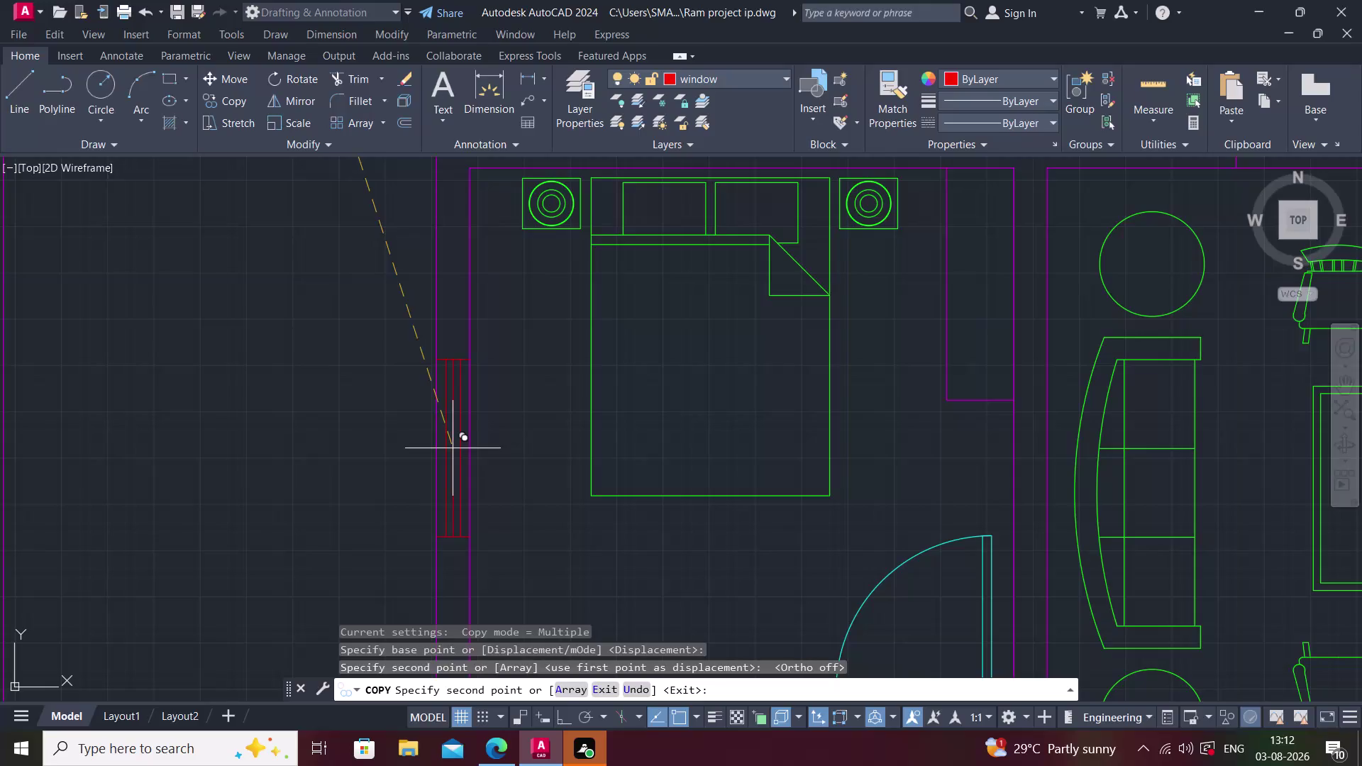
Drop a window copy into a wall, then move over to the right-hand bedroom's bed wall.
scroll(up, 3)
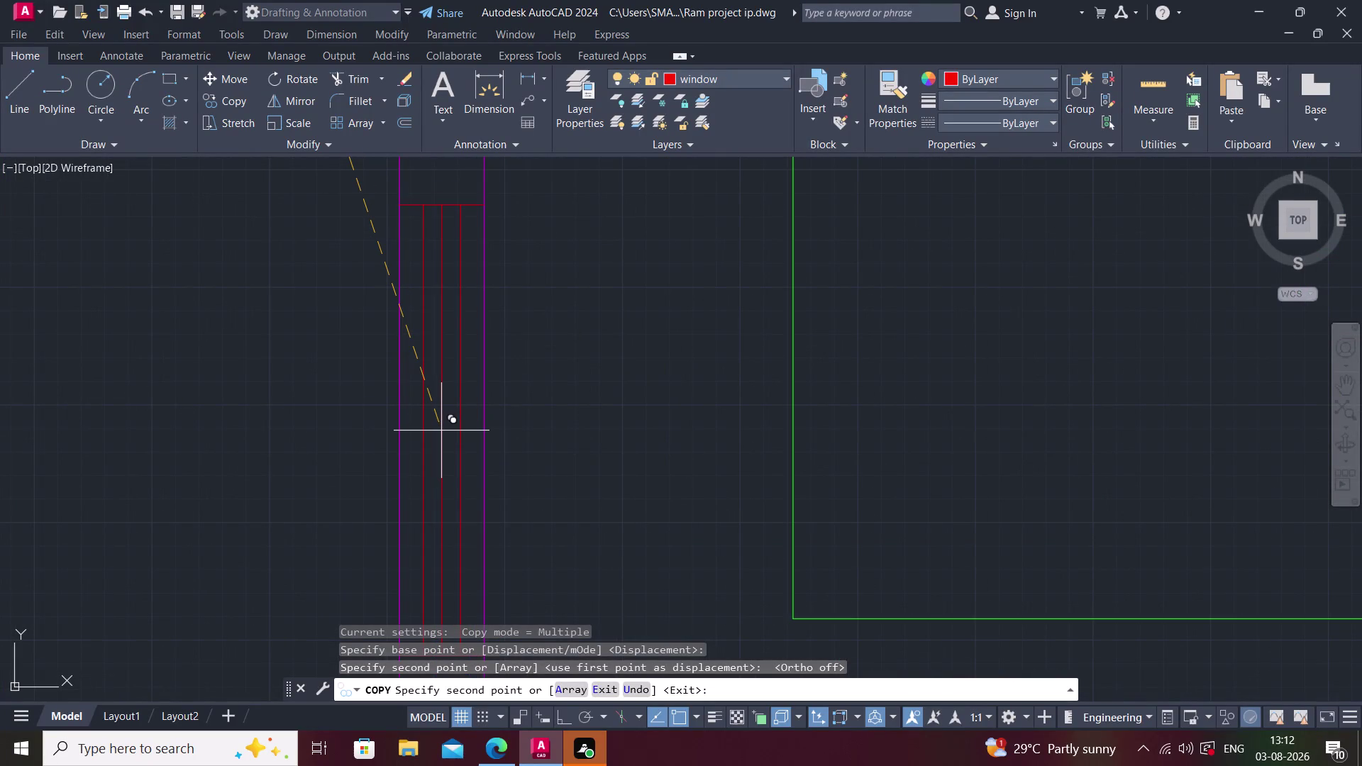
click(441, 430)
scroll(down, 3)
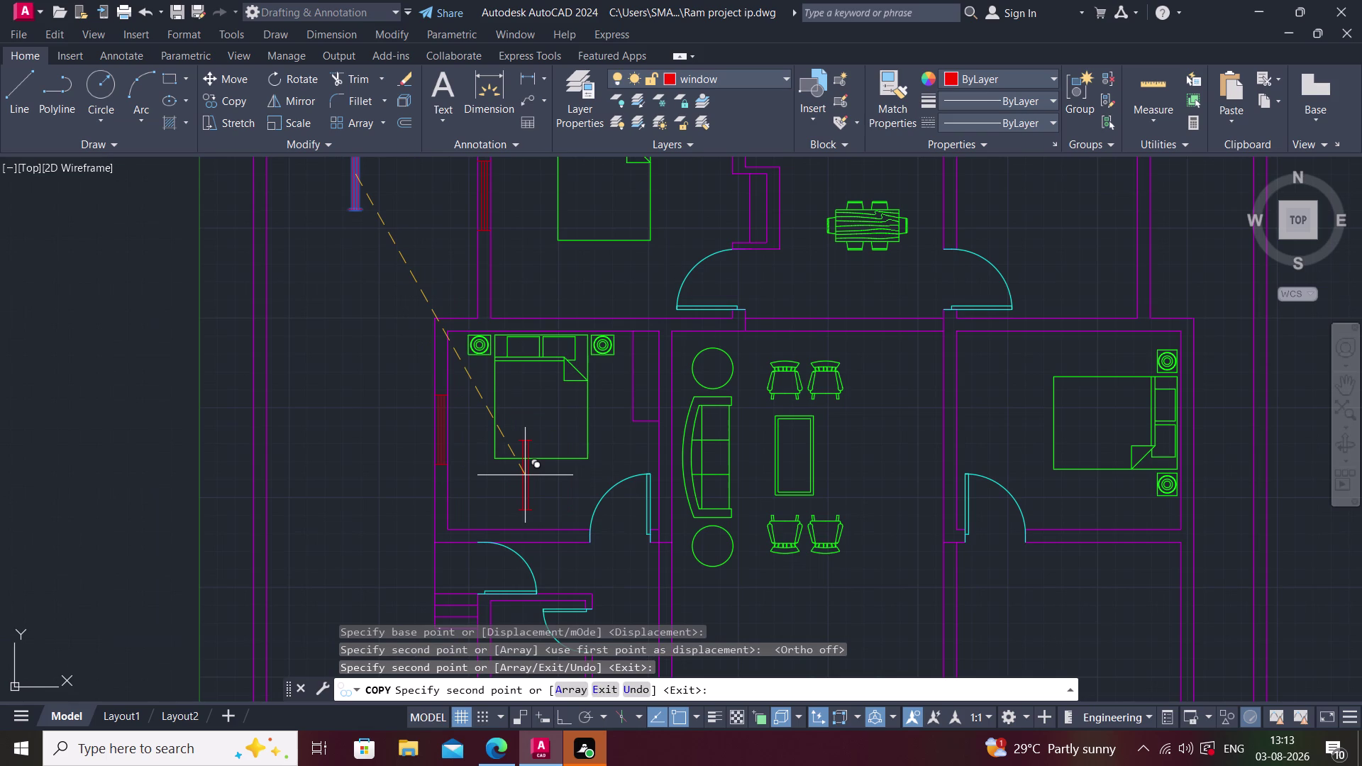
middle_drag(480, 495, 407, 331)
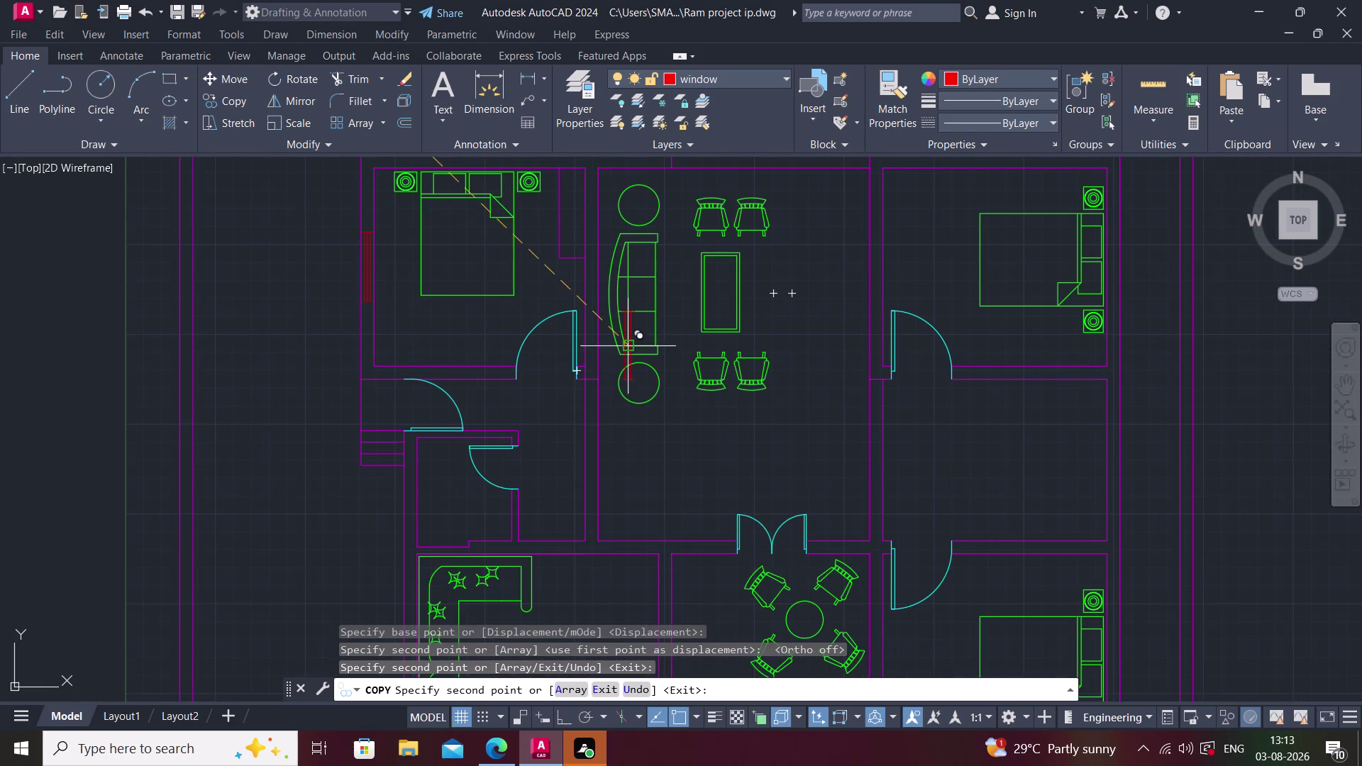
middle_drag(628, 351, 254, 468)
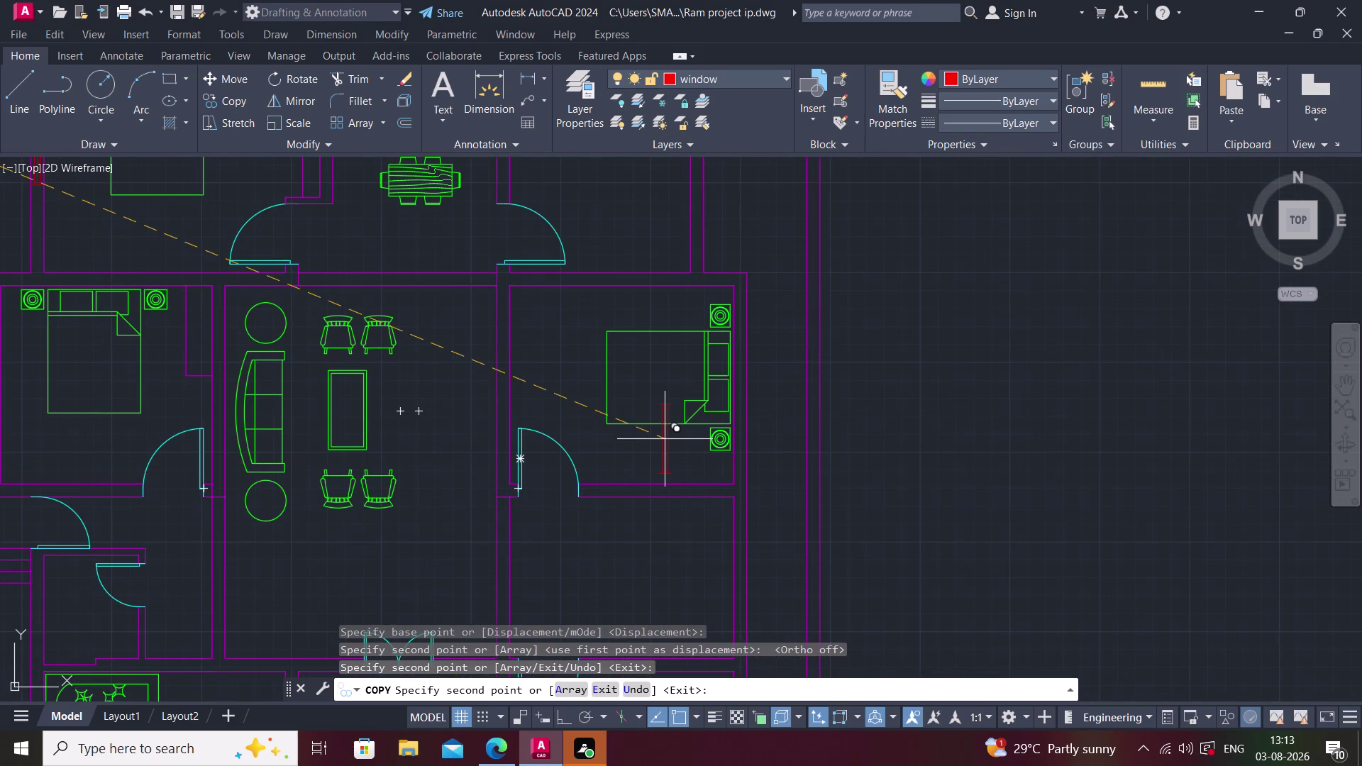
middle_drag(680, 385, 375, 403)
scroll(up, 3)
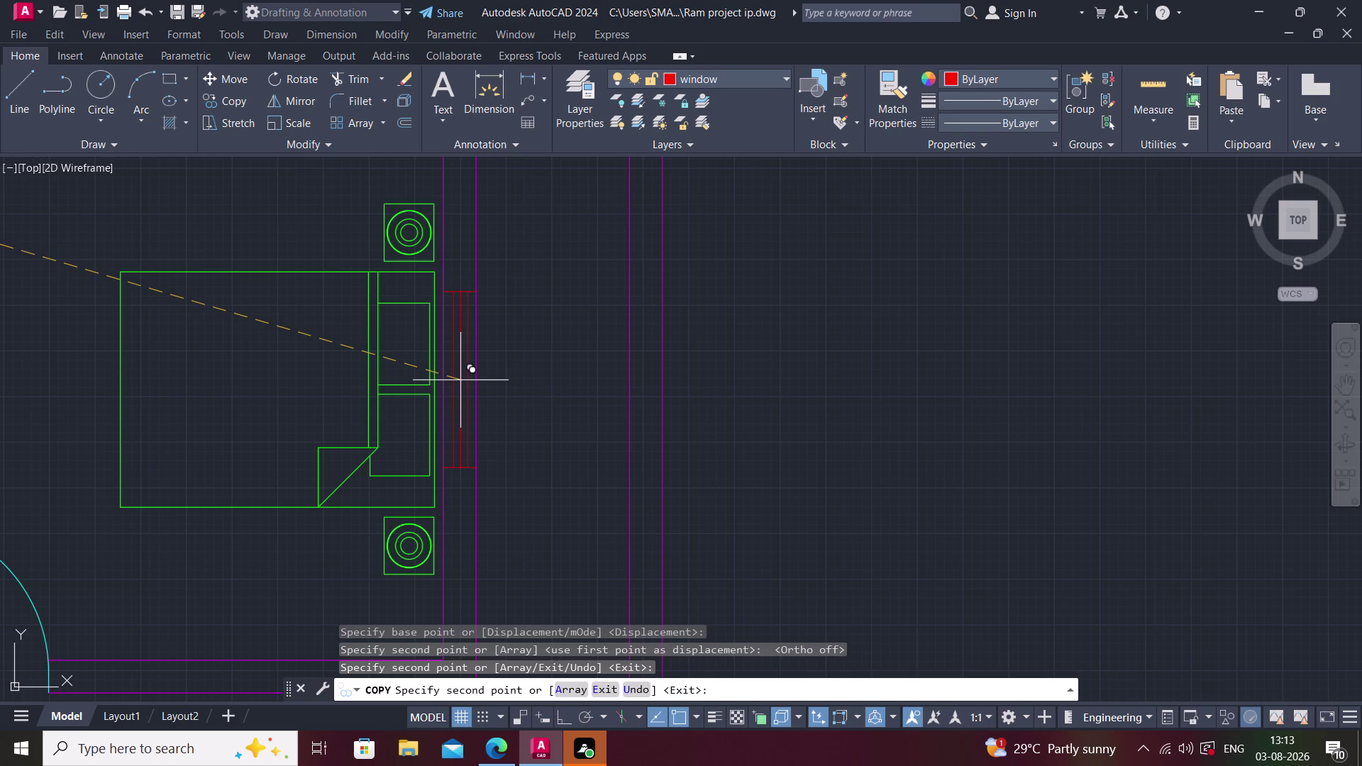
scroll(down, 3)
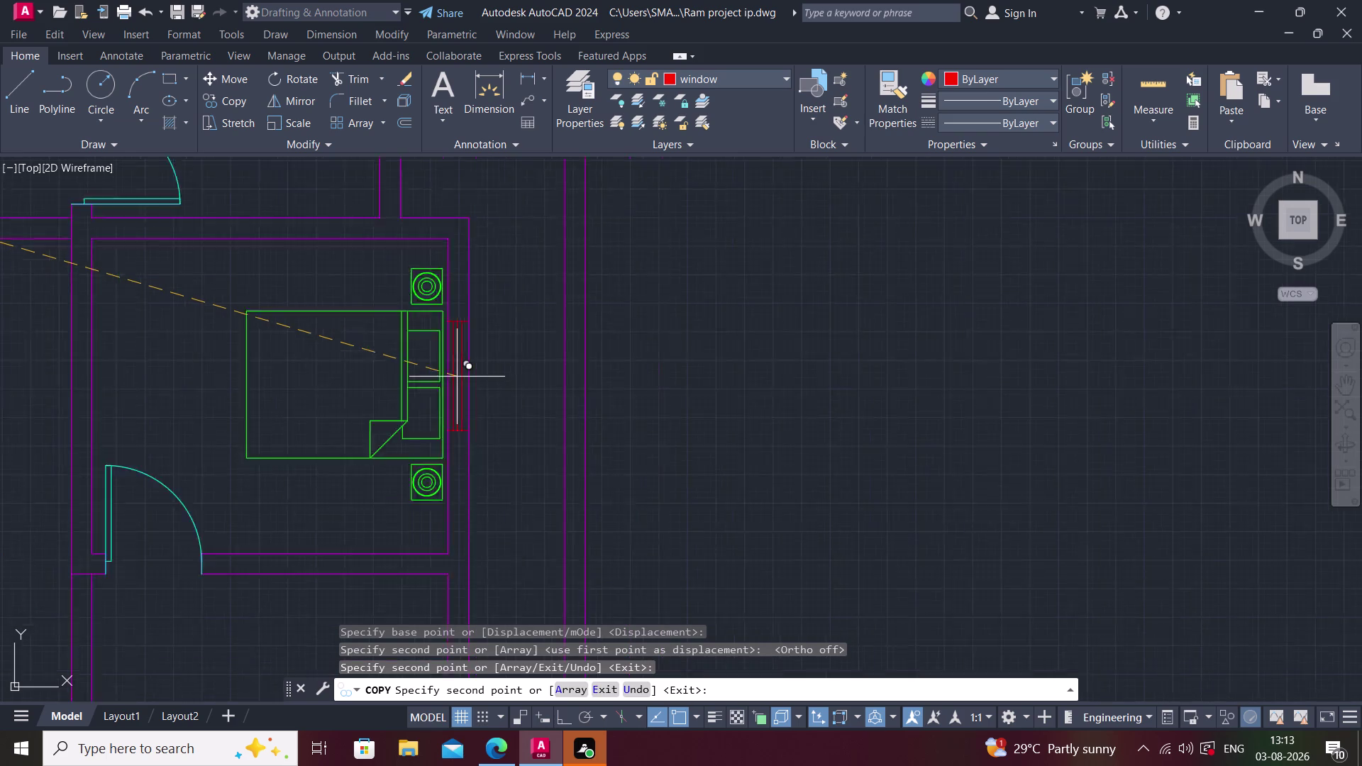
scroll(down, 3)
middle_drag(160, 510, 175, 397)
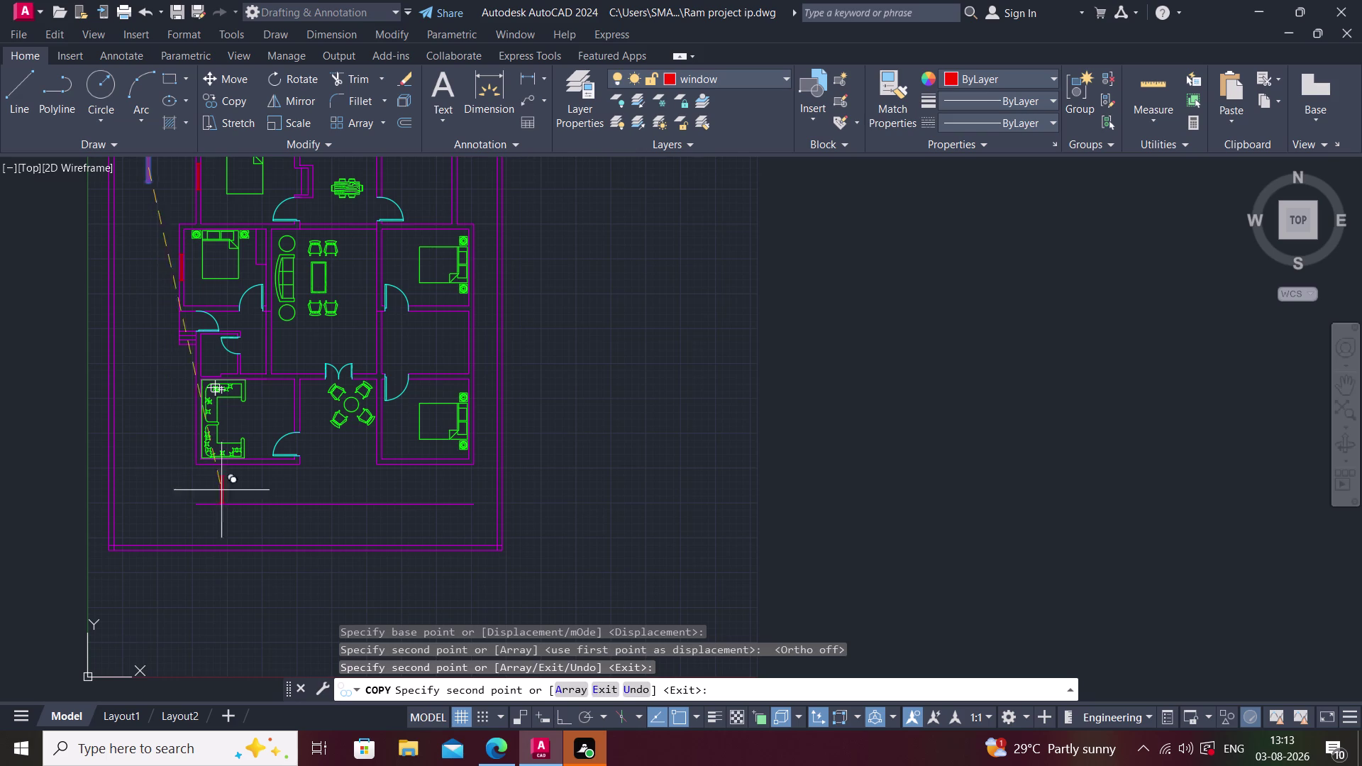
scroll(up, 3)
scroll(up, 3)
scroll(up, 3)
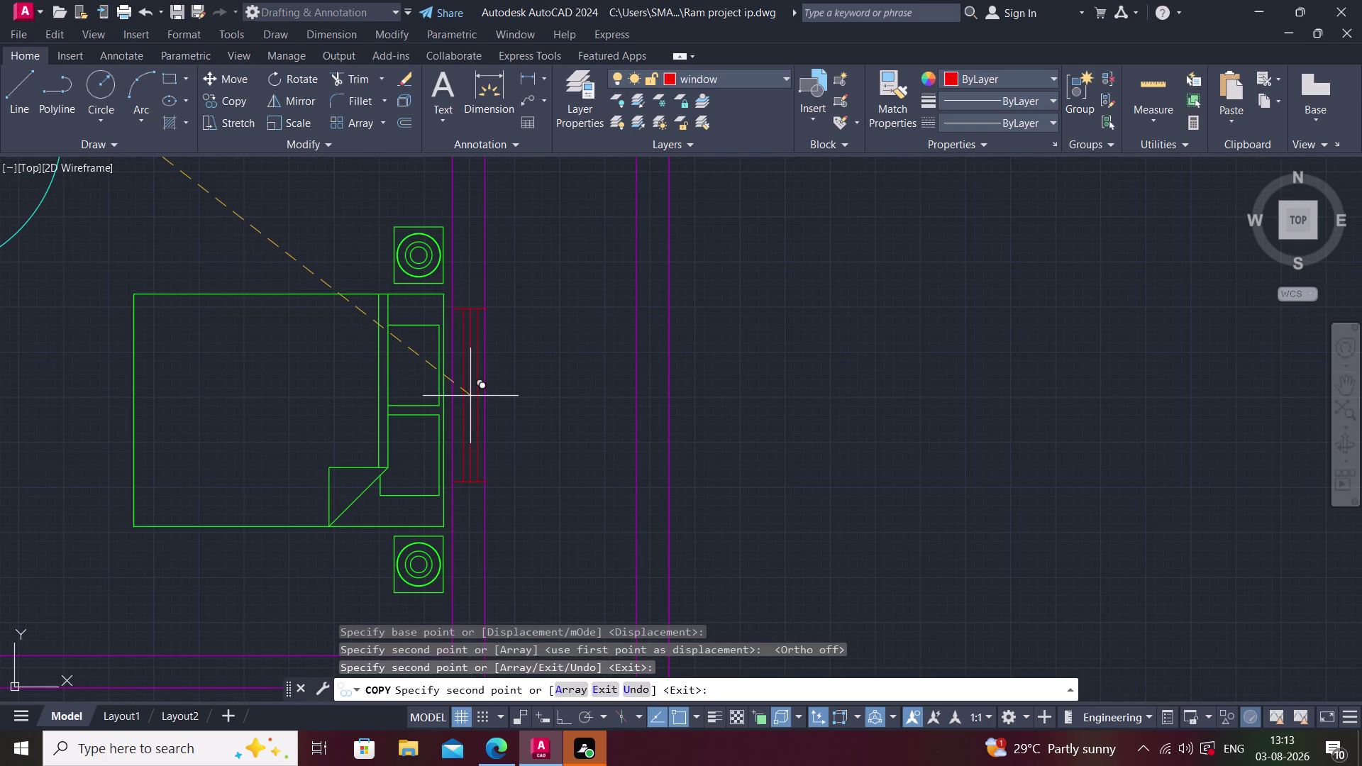
scroll(up, 3)
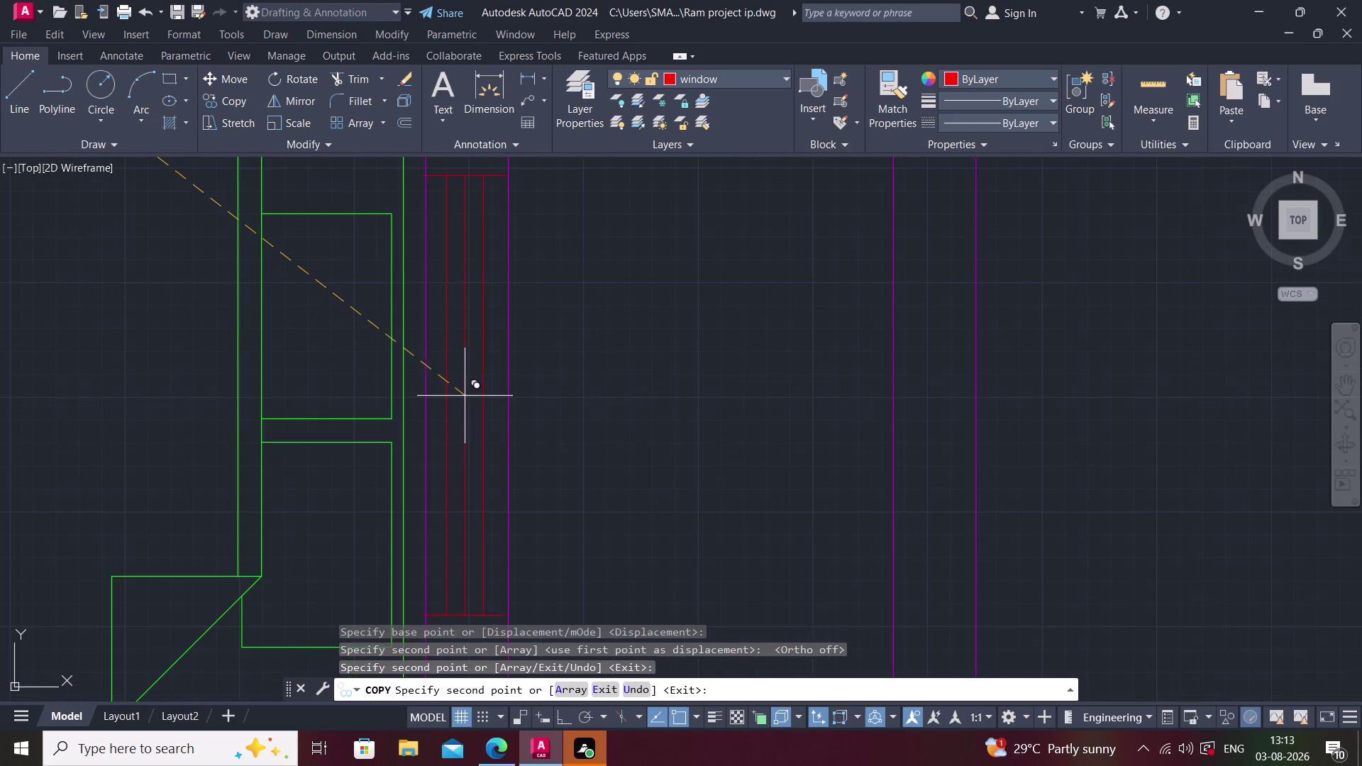
Place a window copy on the wall line and undo it as misplaced.
click(464, 395)
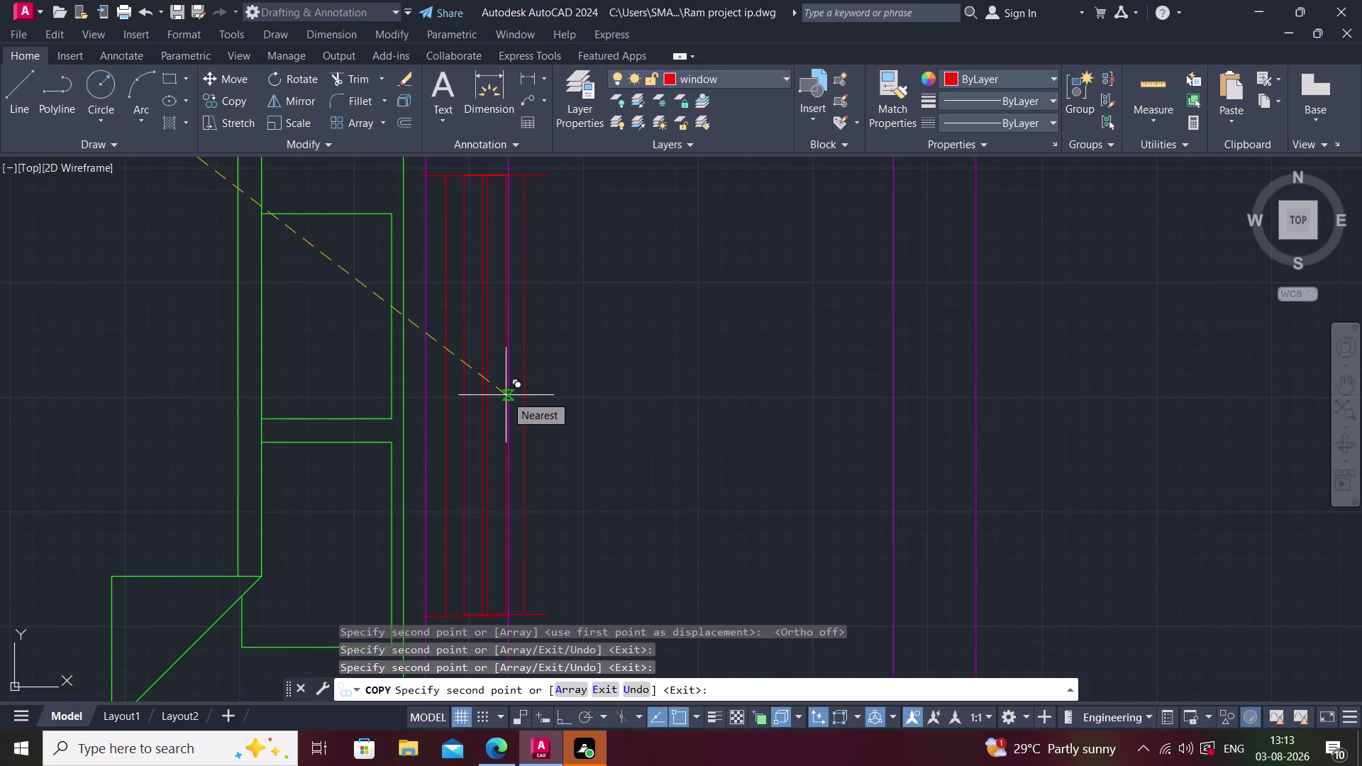
key(ctrl+z)
scroll(down, 3)
middle_drag(675, 421, 338, 294)
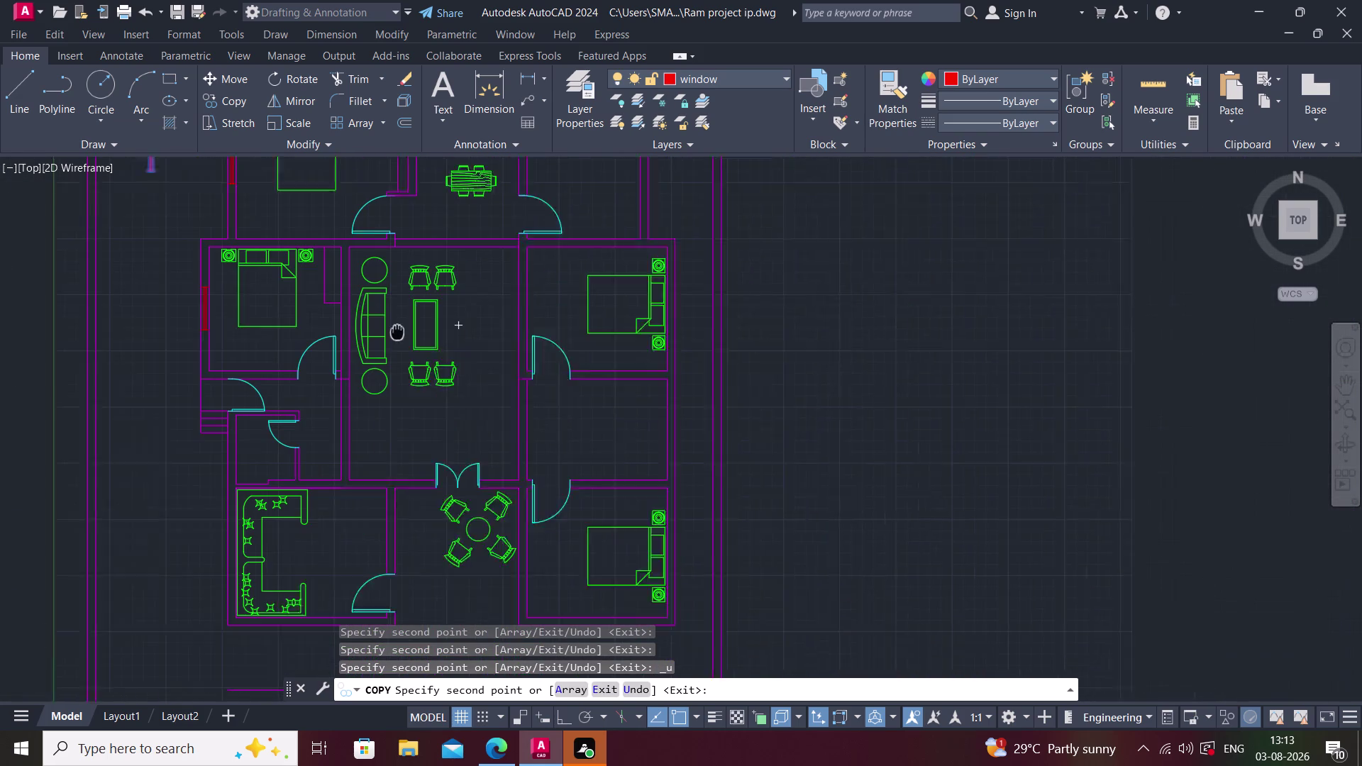
Place the window copy in the lower-right bedroom's bed wall and end the copy.
scroll(up, 3)
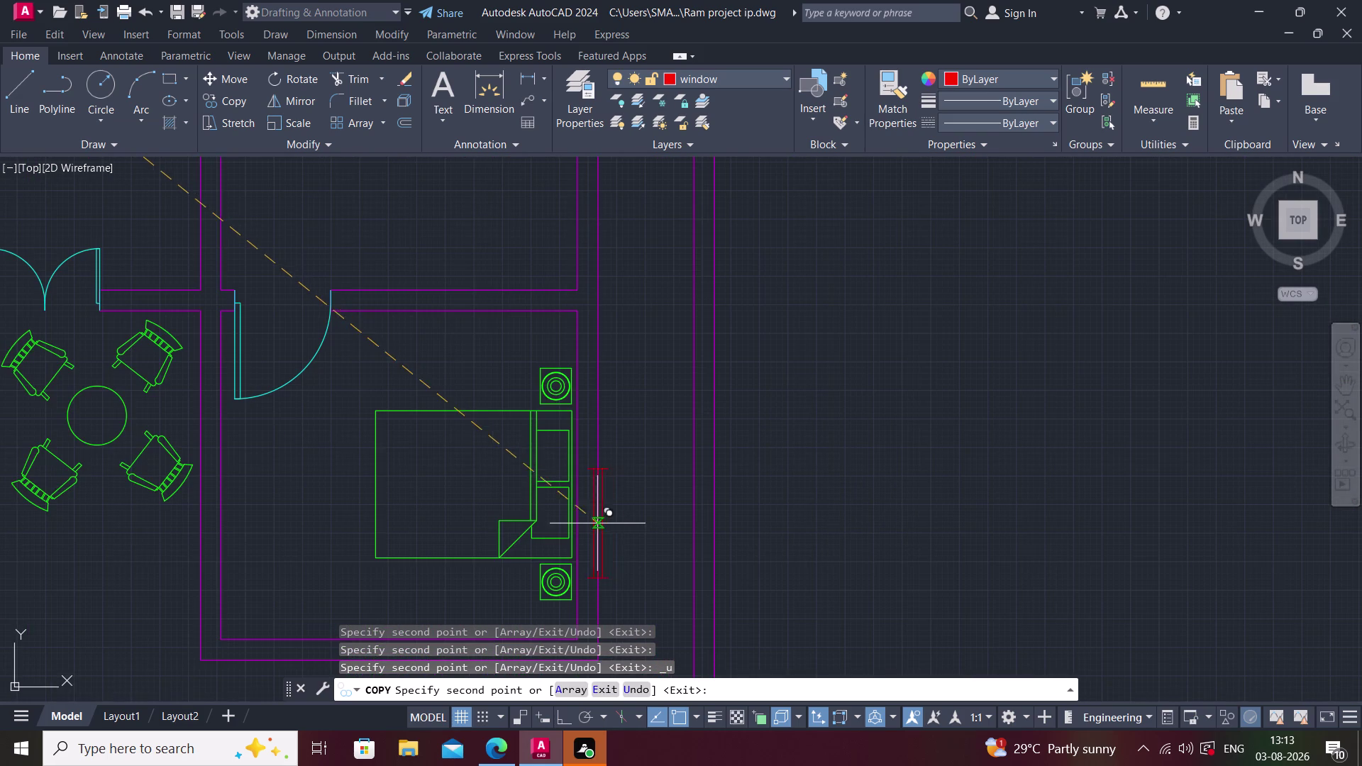
scroll(up, 3)
scroll(up, 3)
scroll(down, 3)
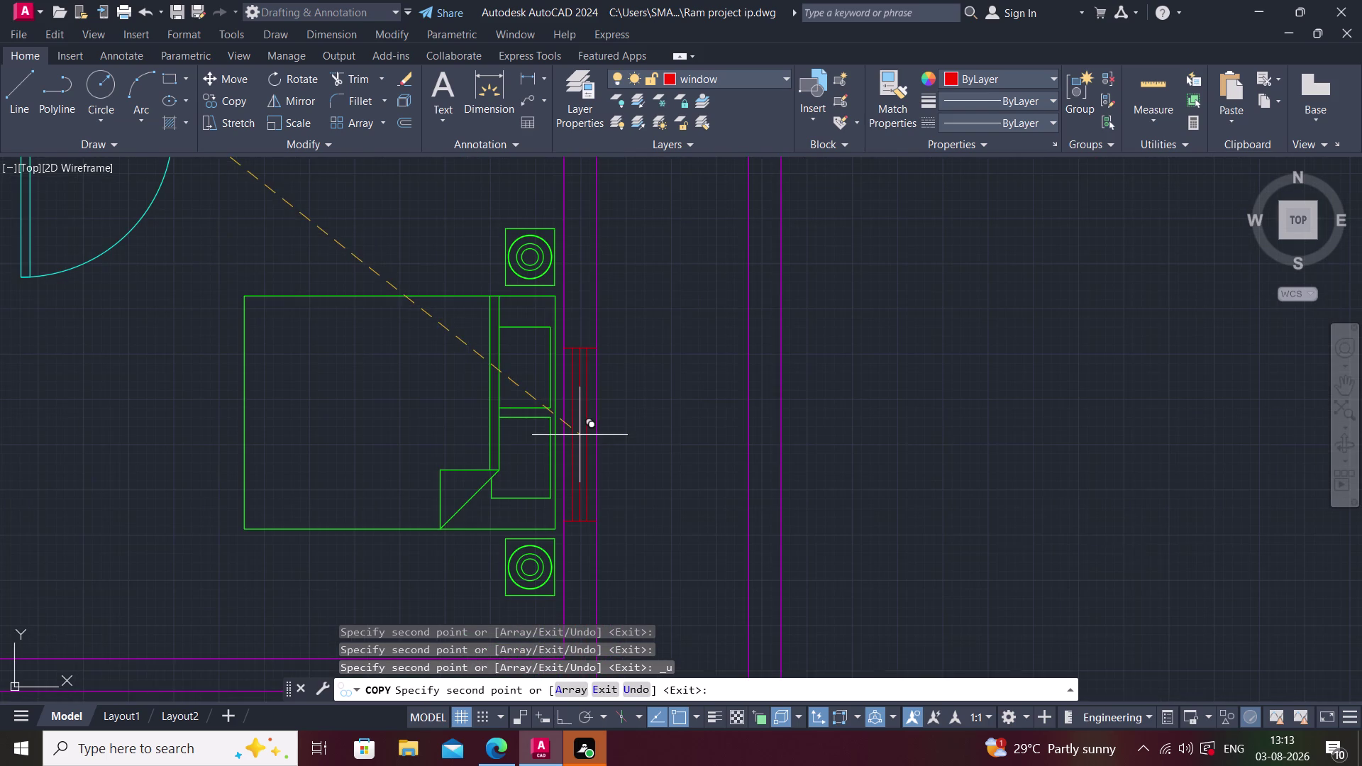
scroll(up, 3)
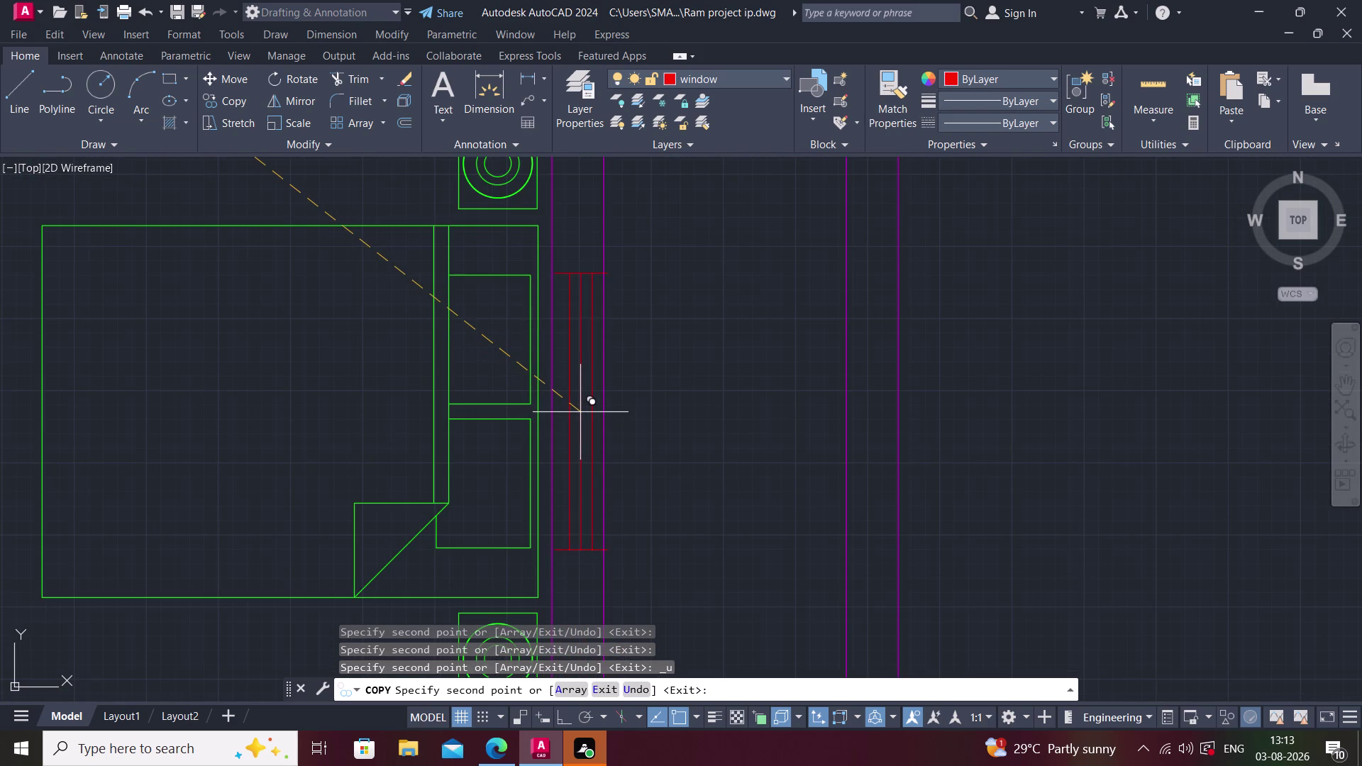
scroll(up, 3)
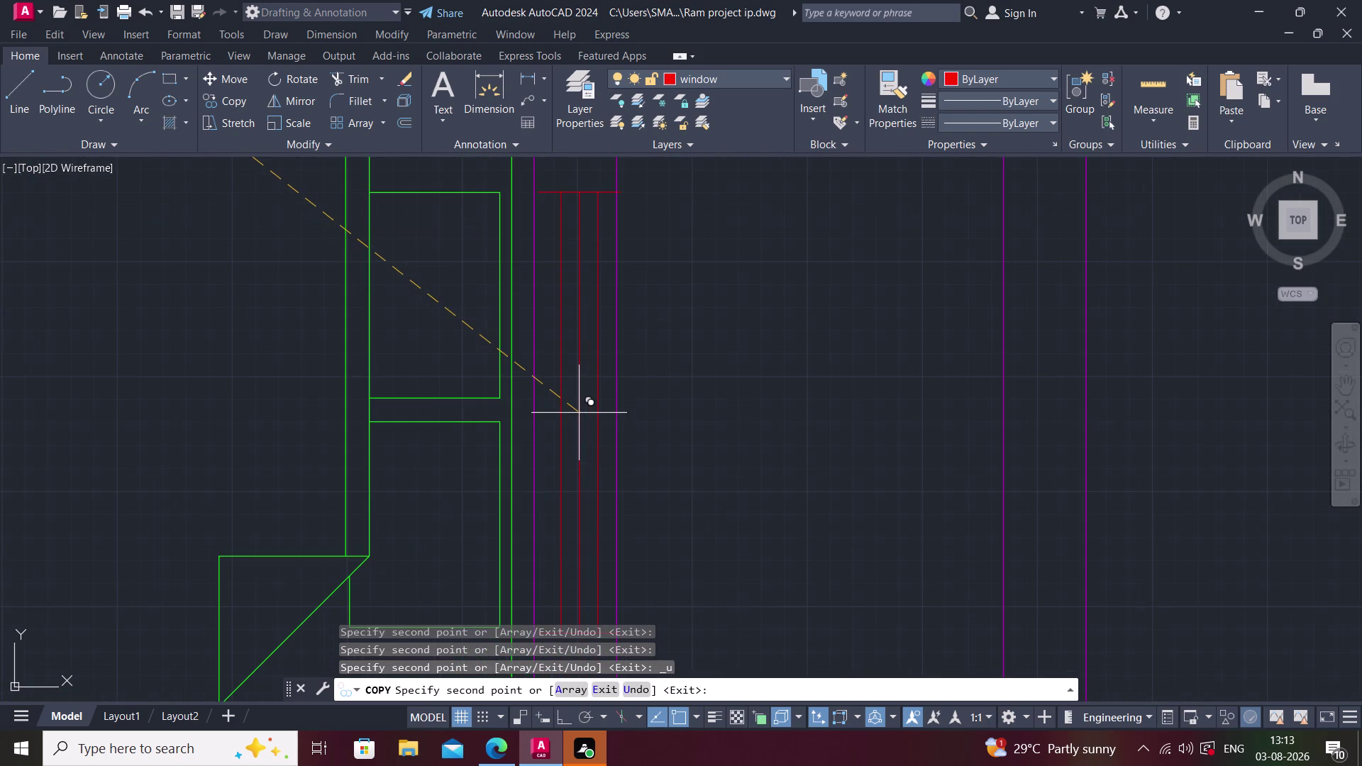
click(576, 414)
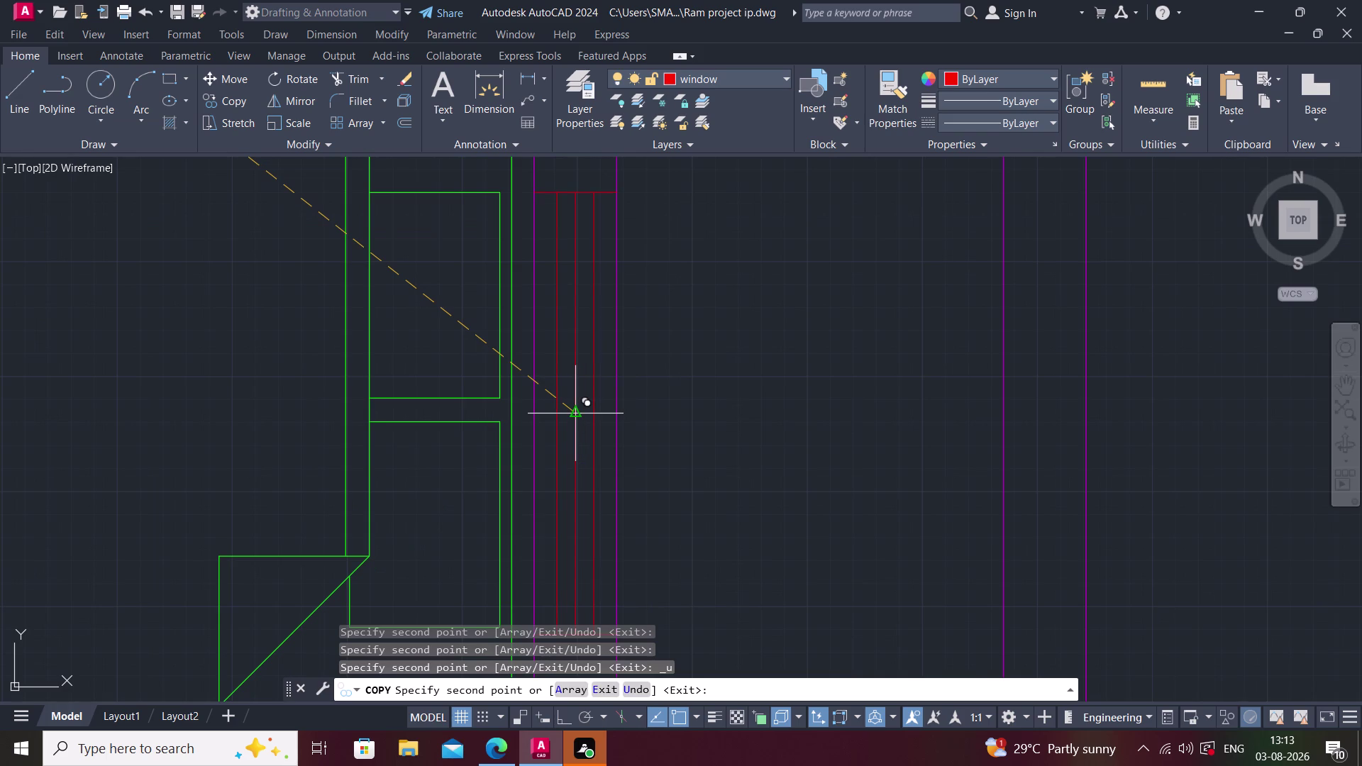
scroll(down, 3)
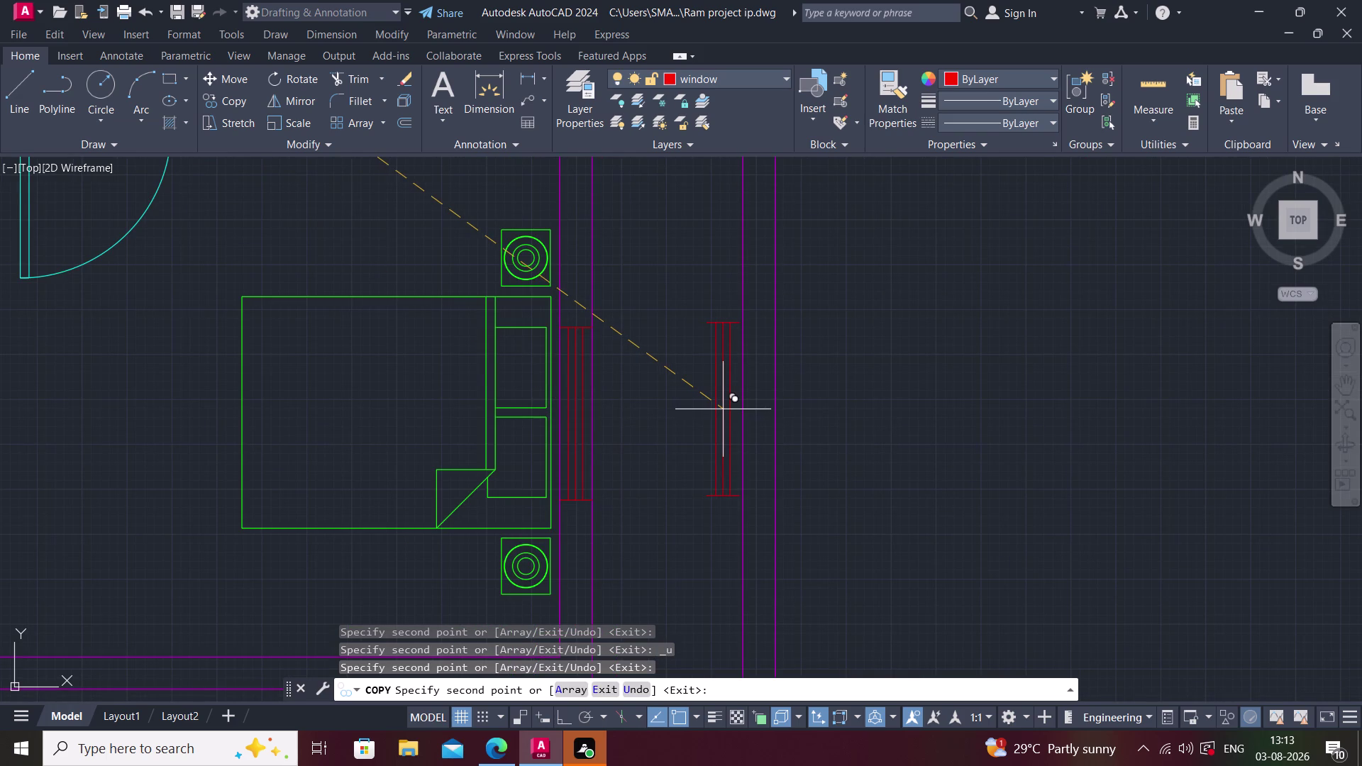
key(Escape)
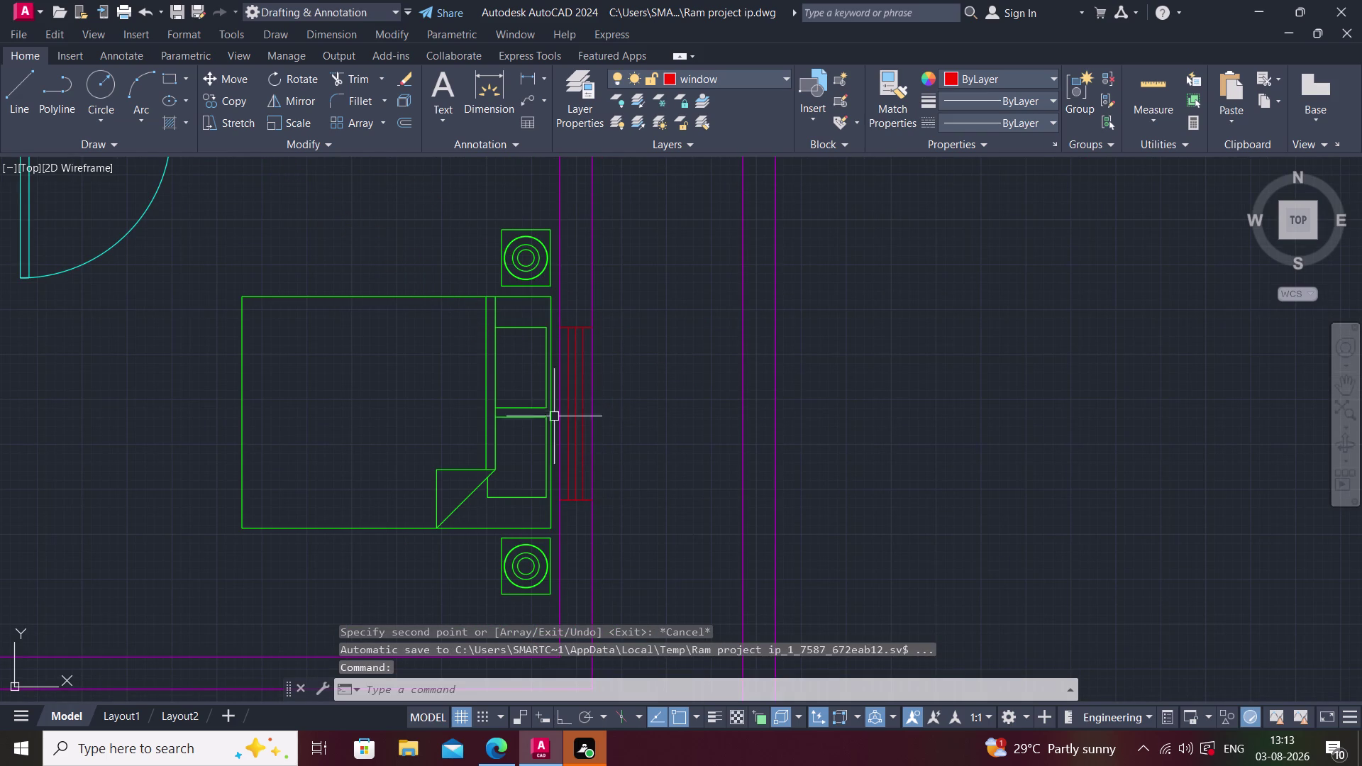
Move the view from the floor plan to a close view of the three spare window symbols.
scroll(down, 3)
middle_drag(313, 426, 373, 464)
scroll(down, 3)
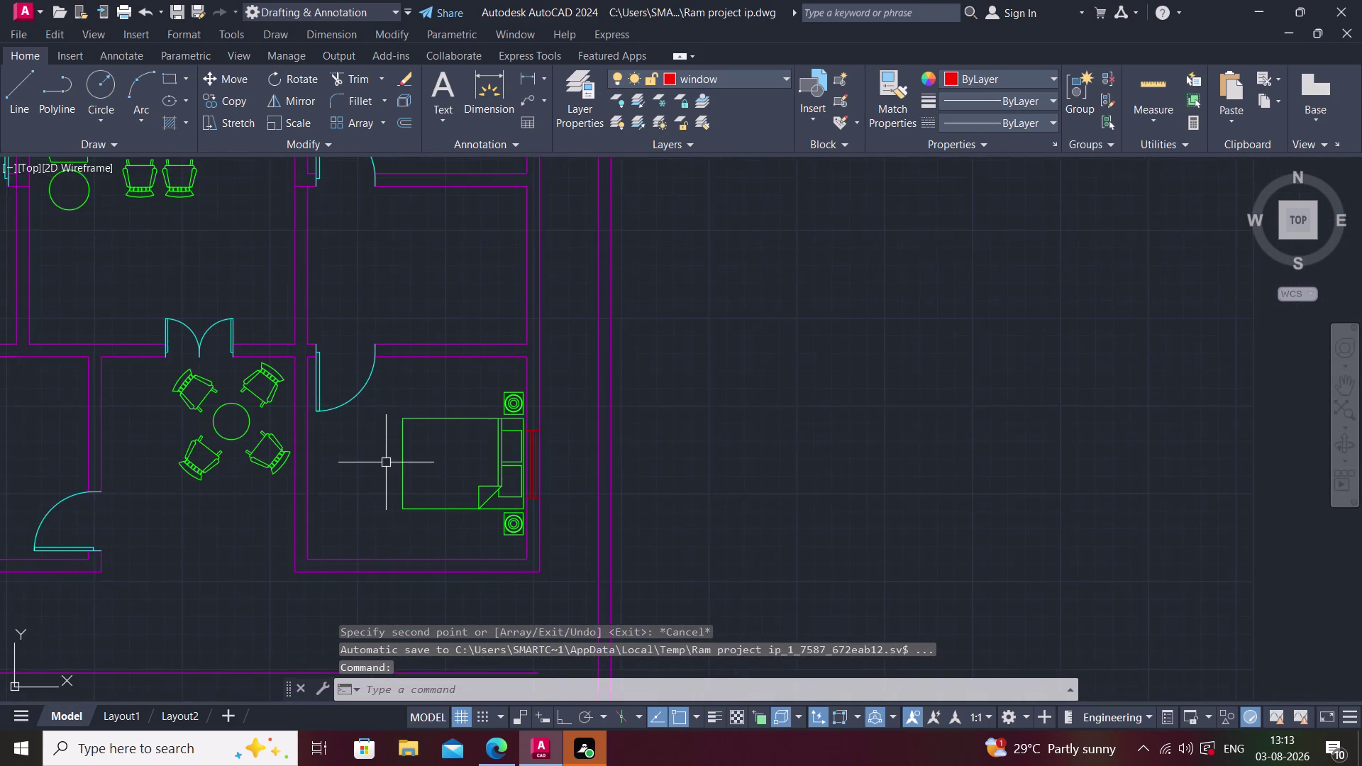
middle_drag(305, 499, 377, 470)
scroll(down, 3)
middle_drag(251, 408, 284, 483)
scroll(down, 3)
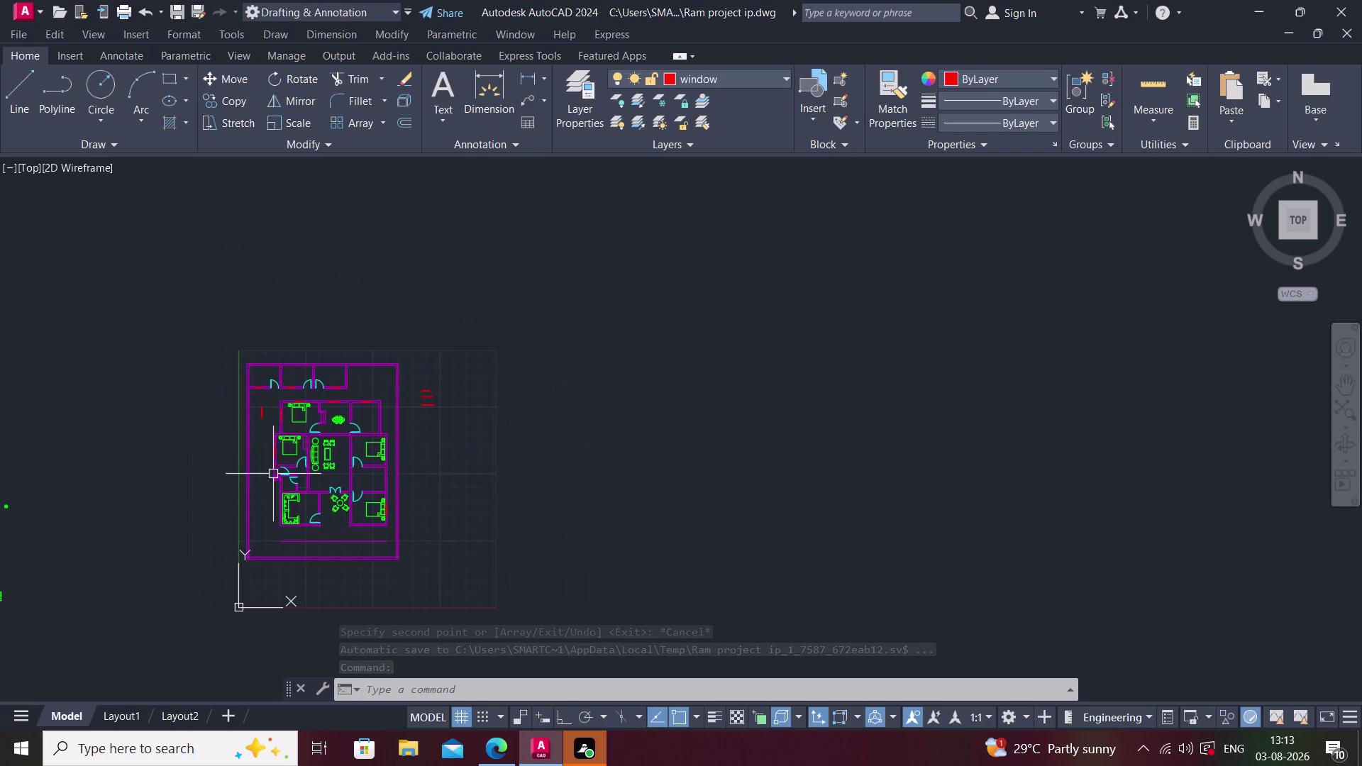
scroll(up, 3)
middle_drag(621, 441, 620, 441)
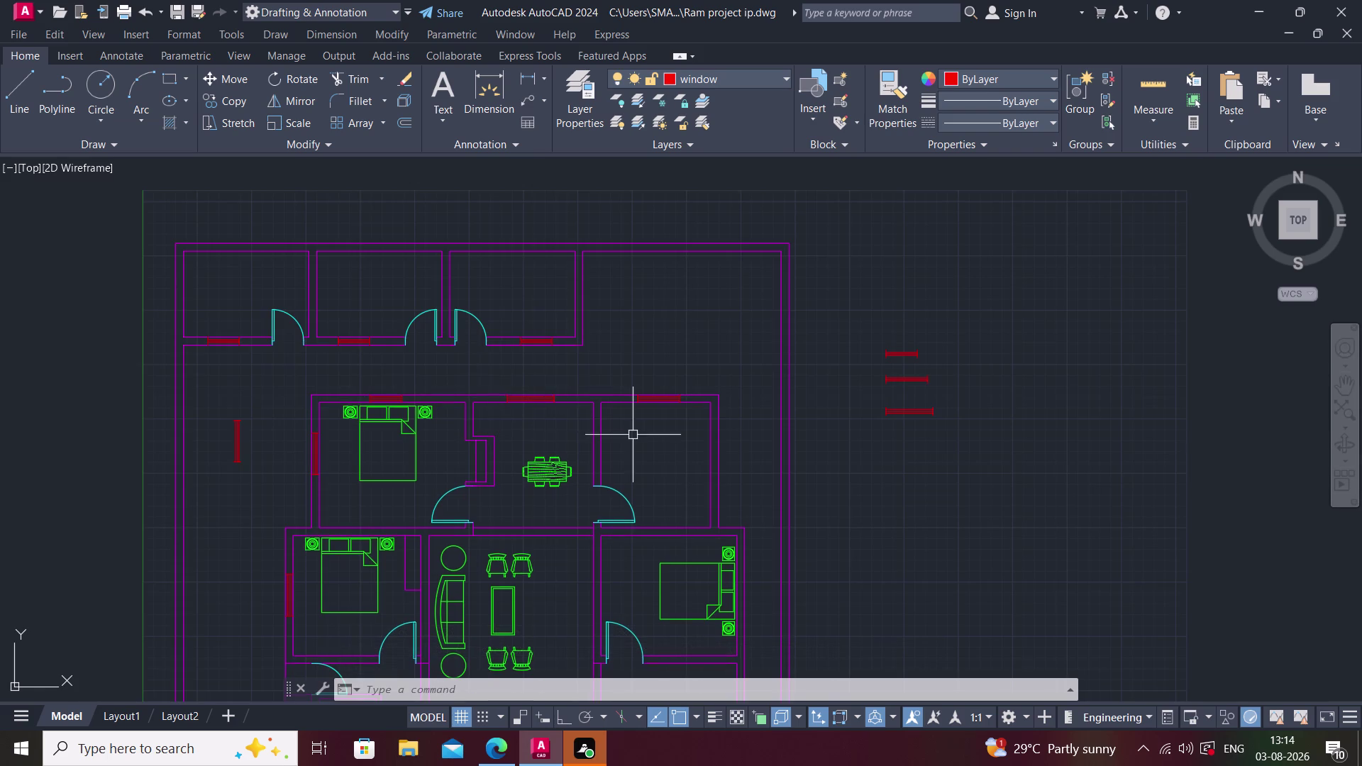
middle_drag(620, 441, 552, 457)
scroll(up, 3)
middle_drag(596, 467, 388, 470)
scroll(up, 3)
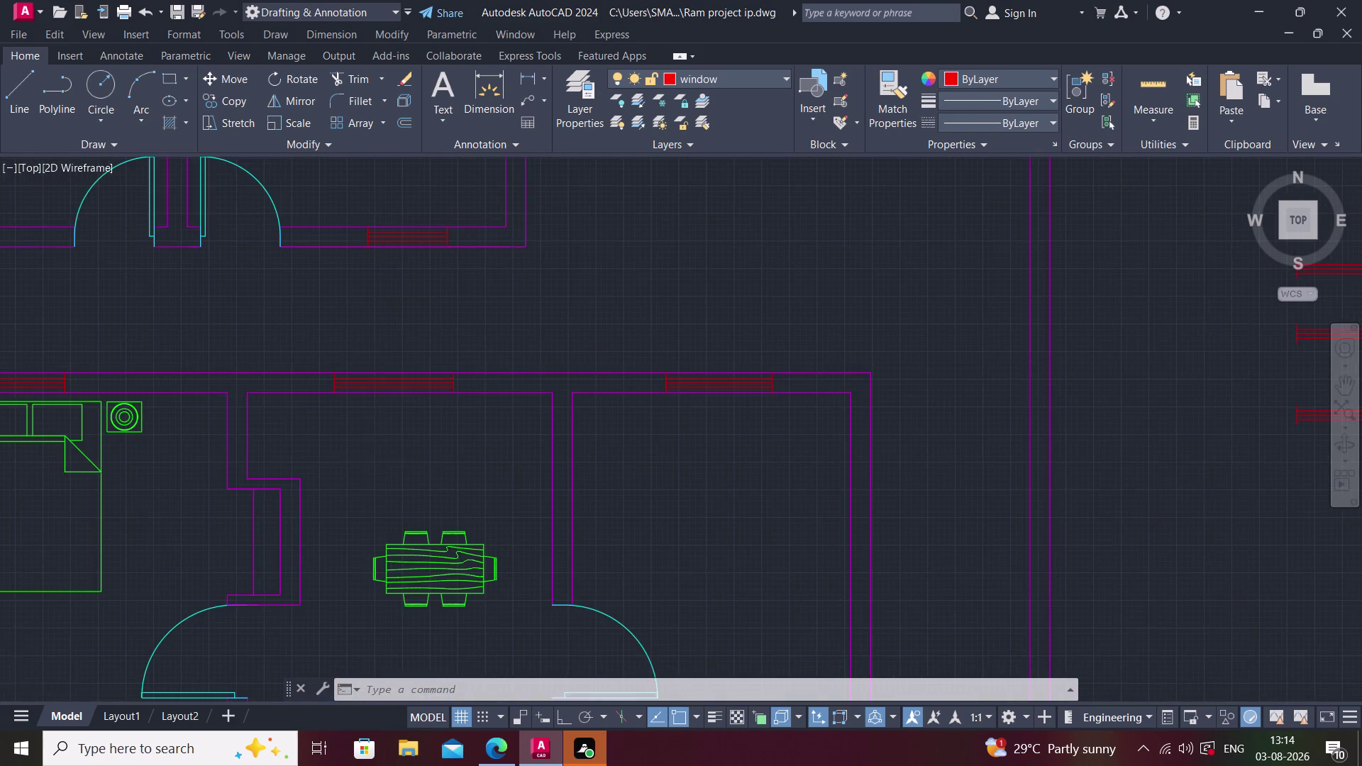
scroll(up, 3)
middle_drag(368, 462, 72, 544)
scroll(down, 3)
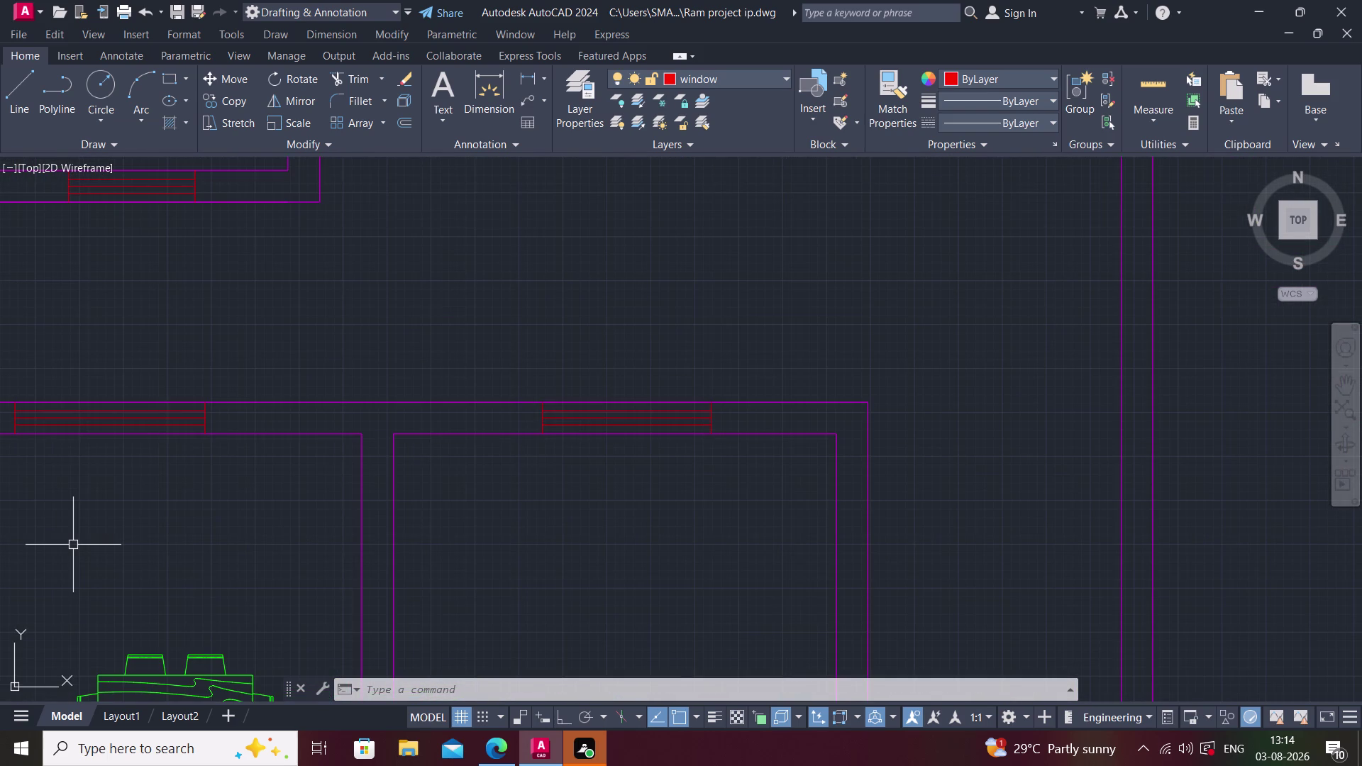
scroll(down, 3)
scroll(down, 3)
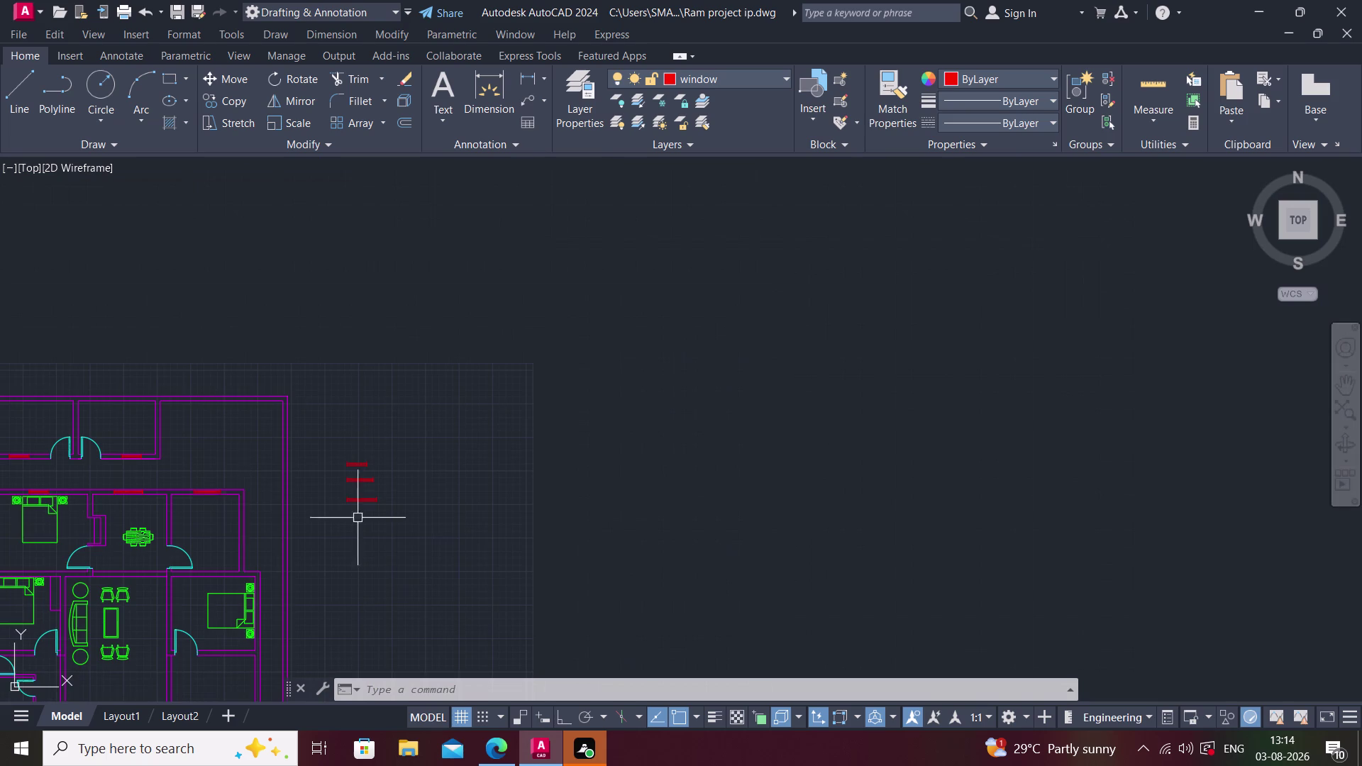
scroll(up, 3)
scroll(up, 3)
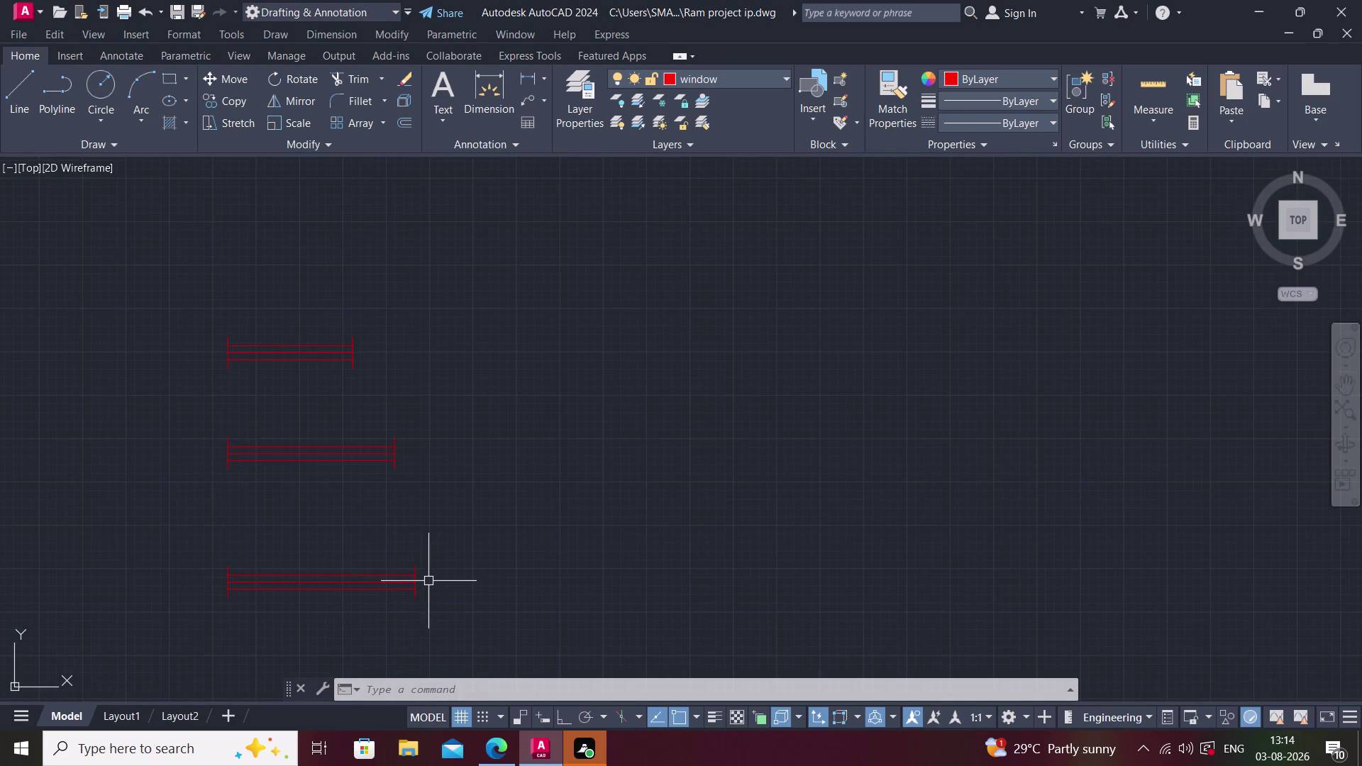
Start a linear dimension on the top window's left end, then cancel it.
click(415, 581)
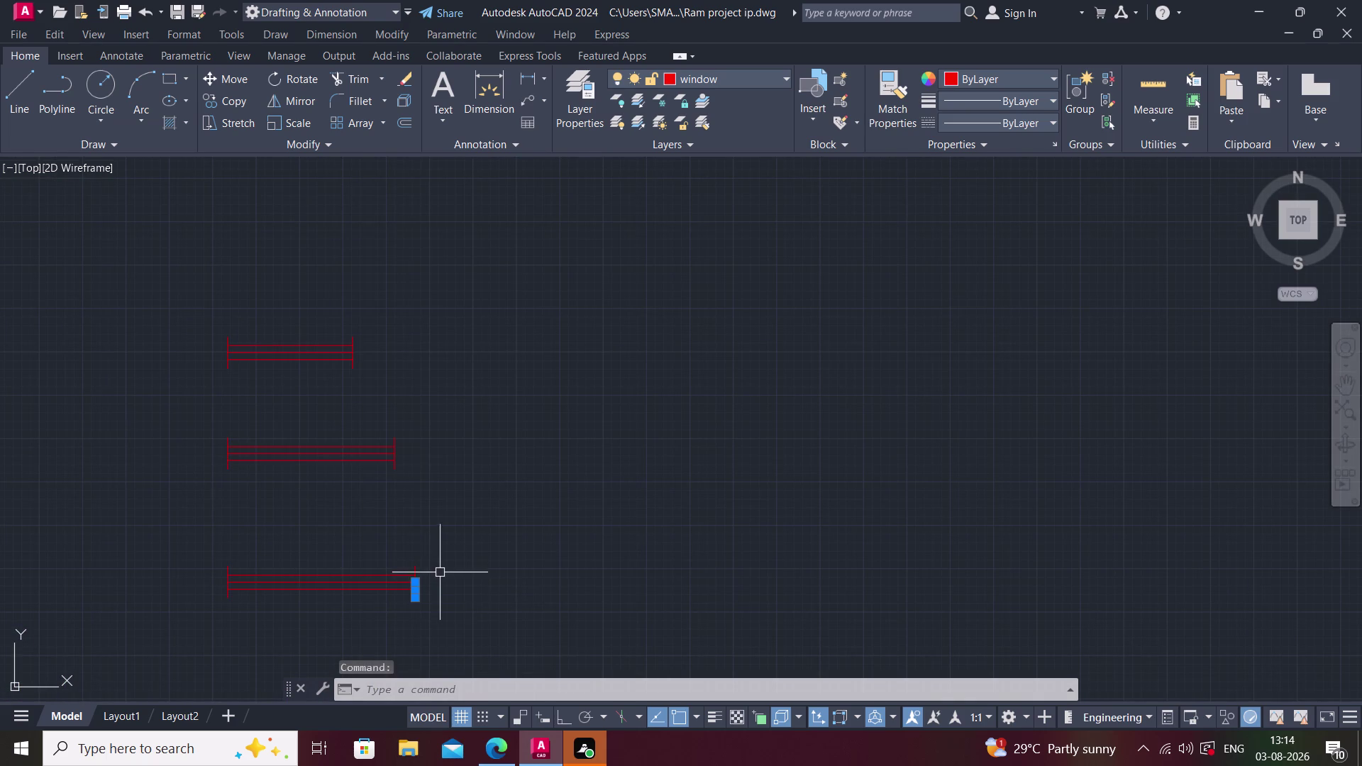
key(Escape)
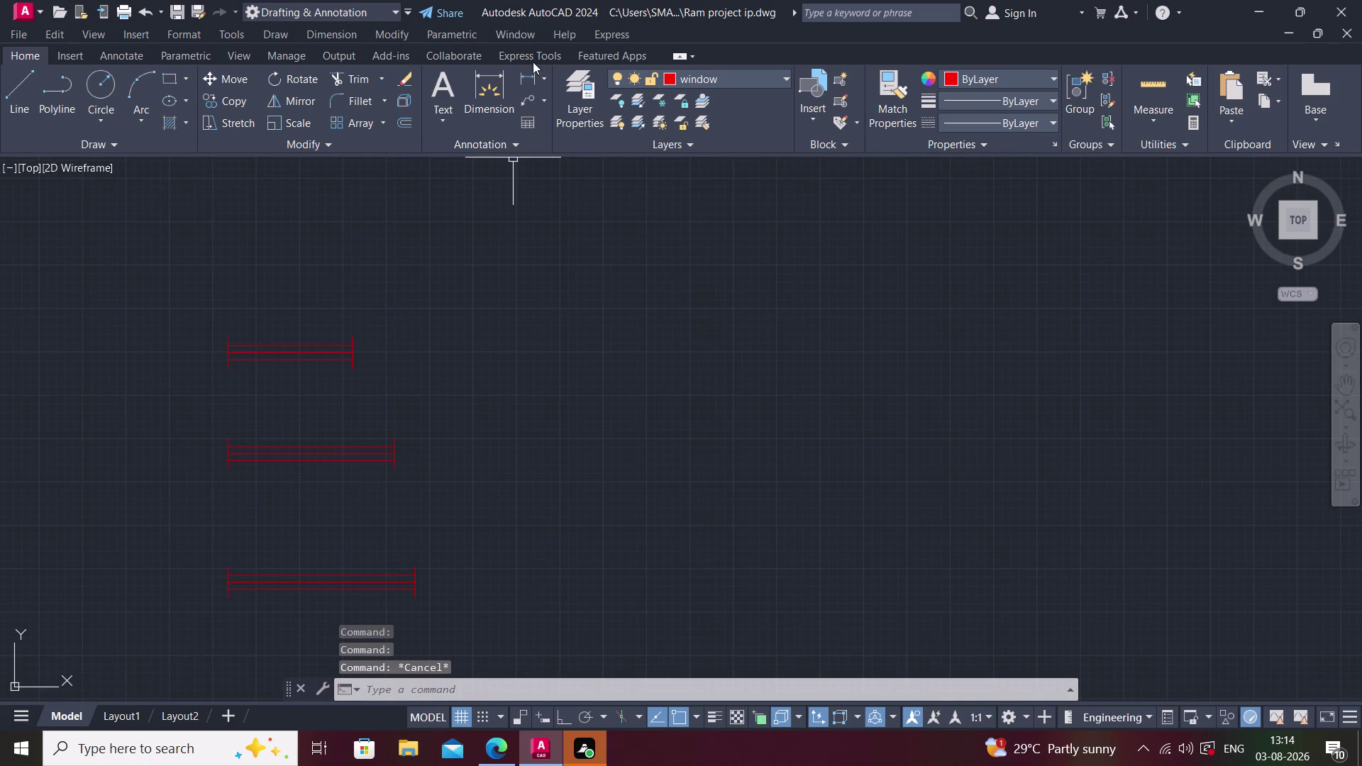
click(528, 71)
click(224, 345)
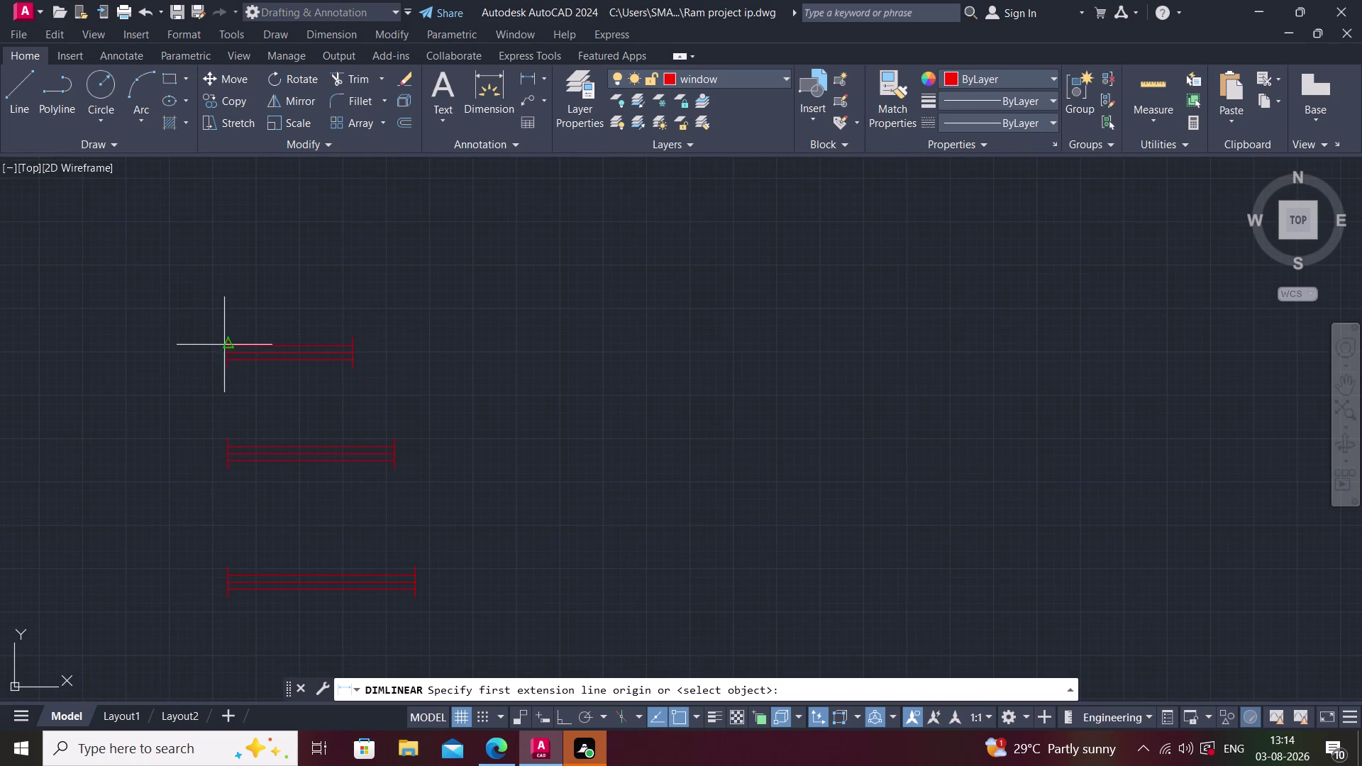
click(355, 343)
key(Escape)
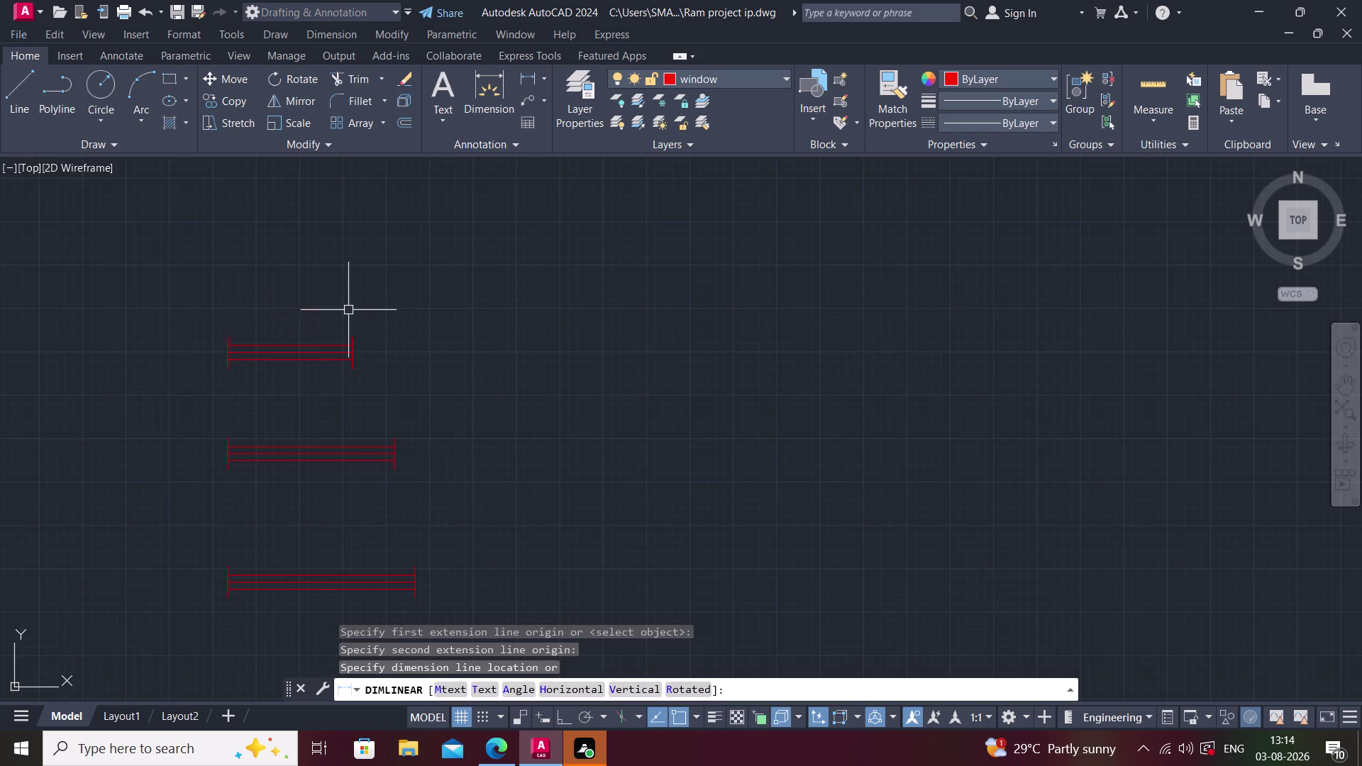
click(354, 339)
Select the top window's end lines and start moving them.
scroll(up, 3)
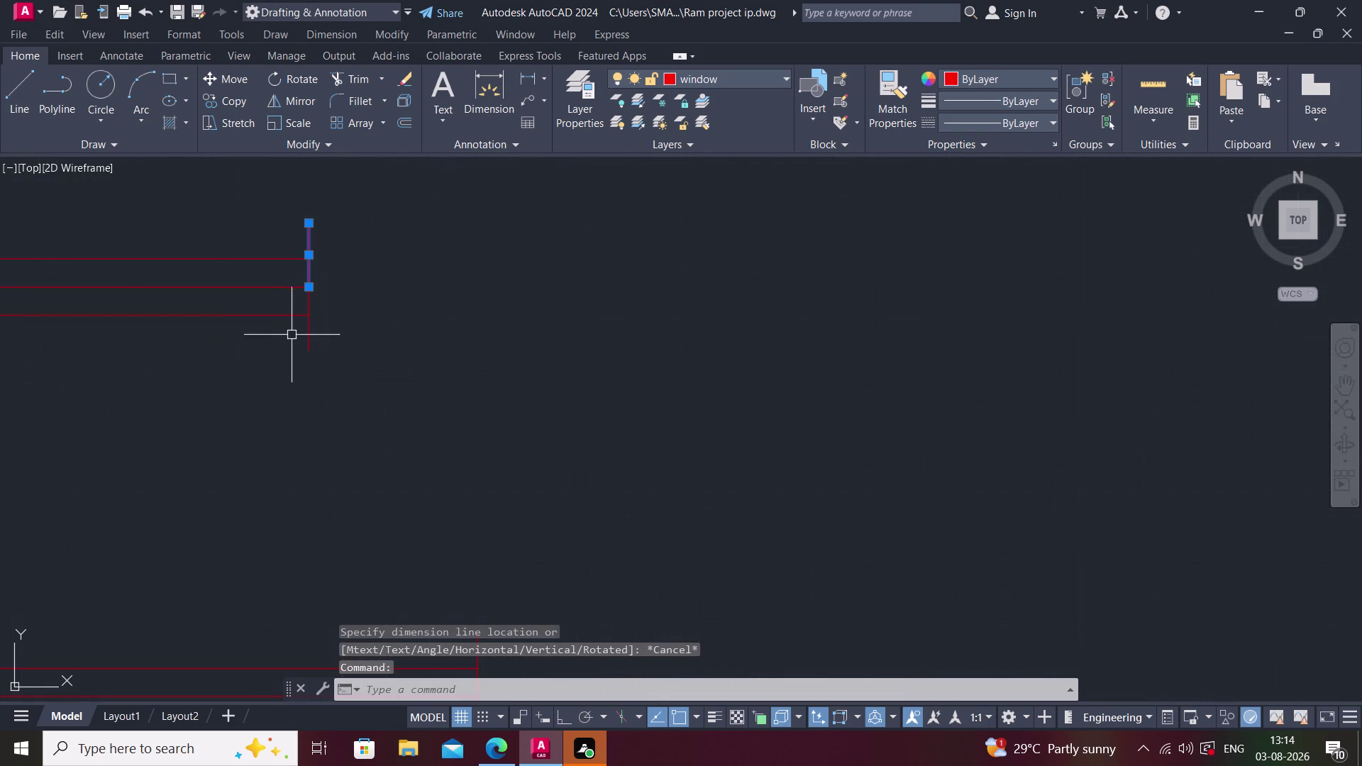
click(307, 311)
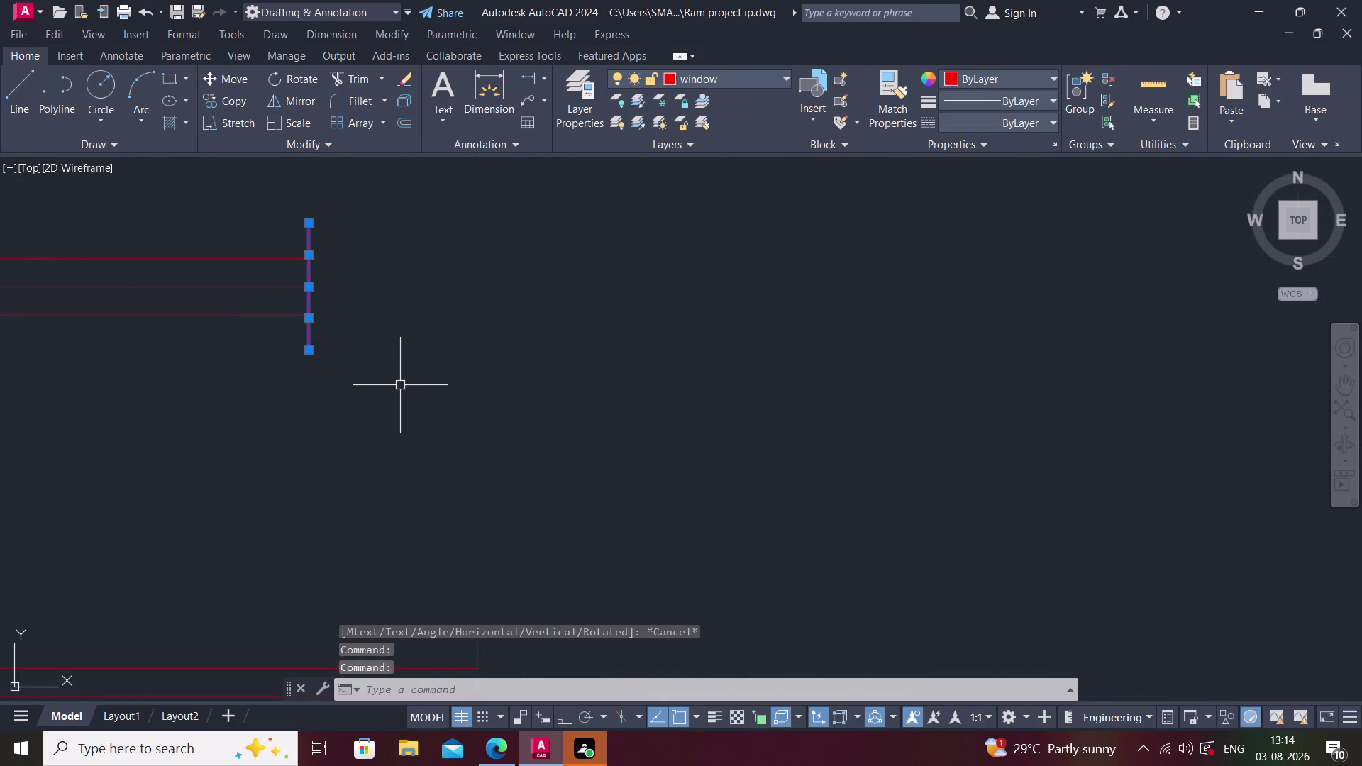
text(m)
key(space)
Move the window's end line 1' with Ortho turned on.
click(309, 291)
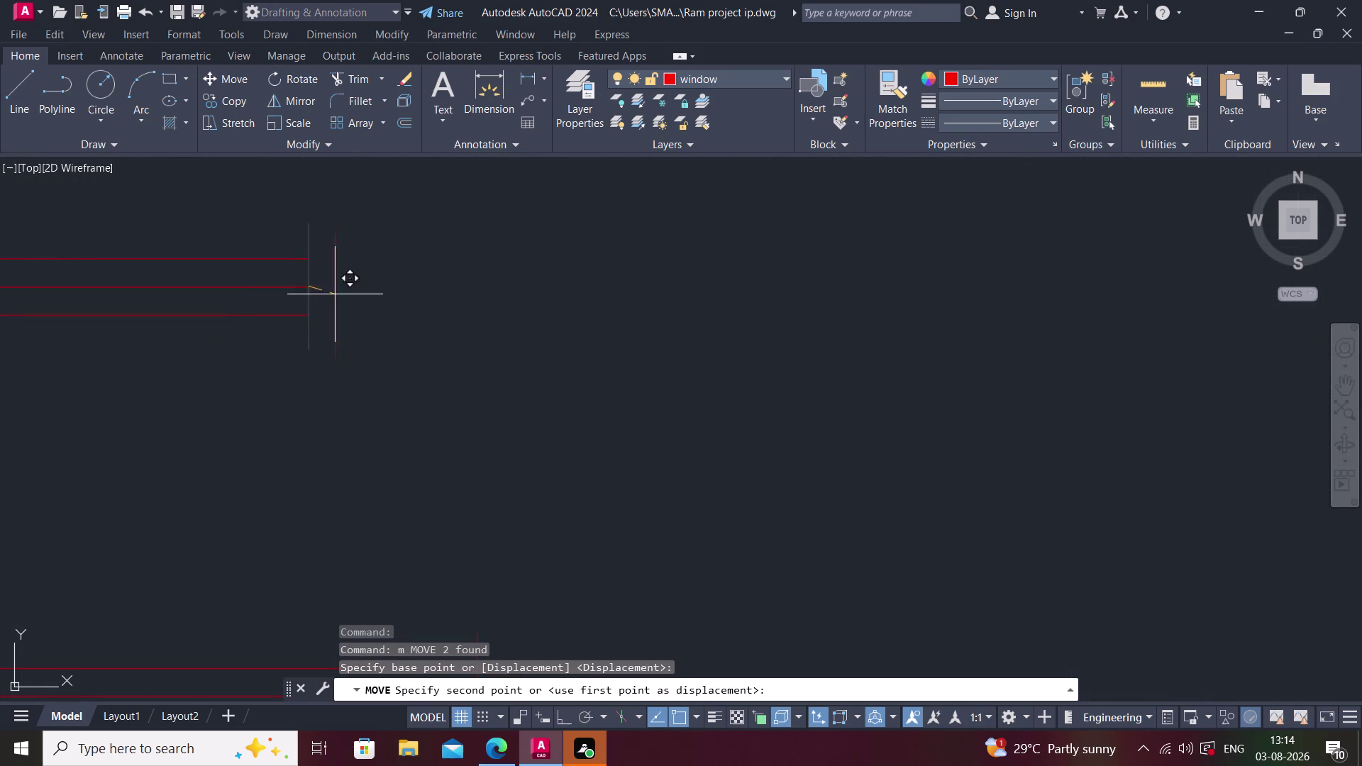
key(F8)
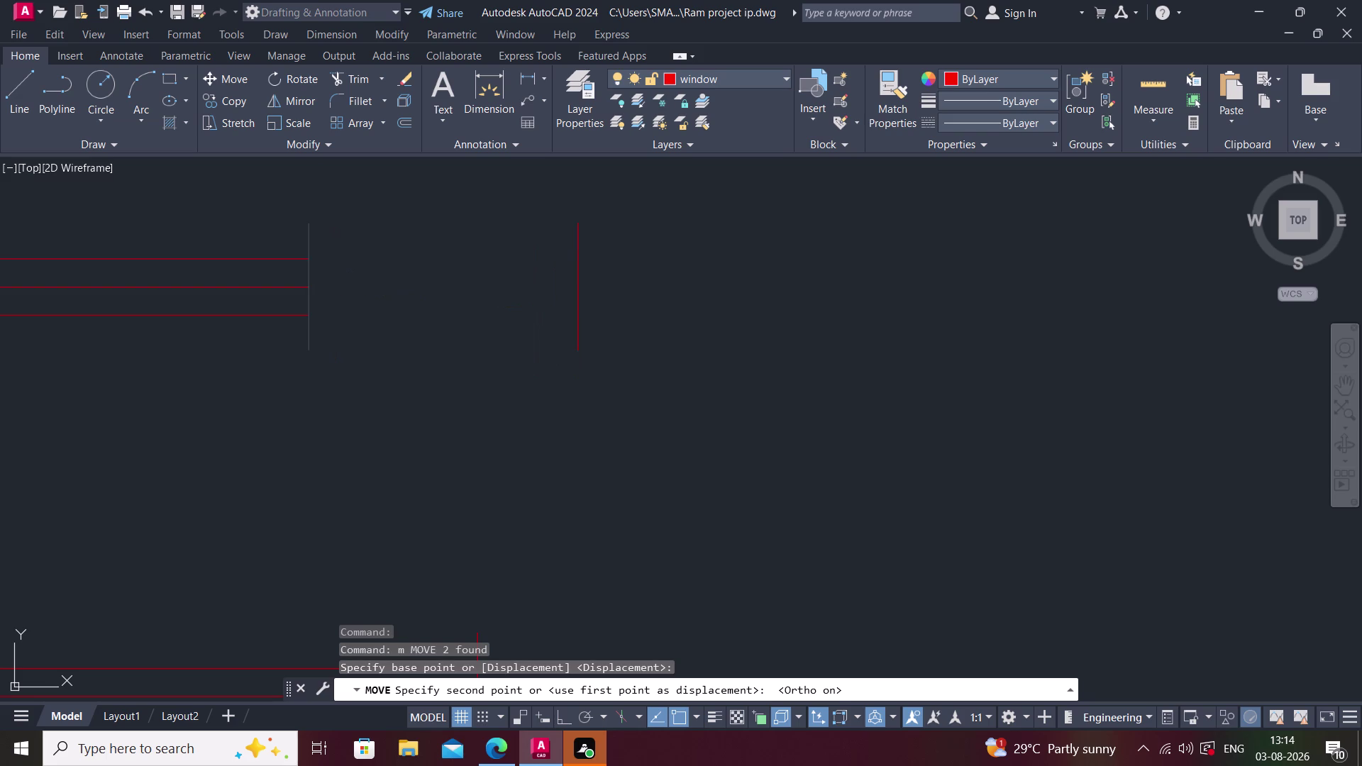
key(1)
key(apostrophe)
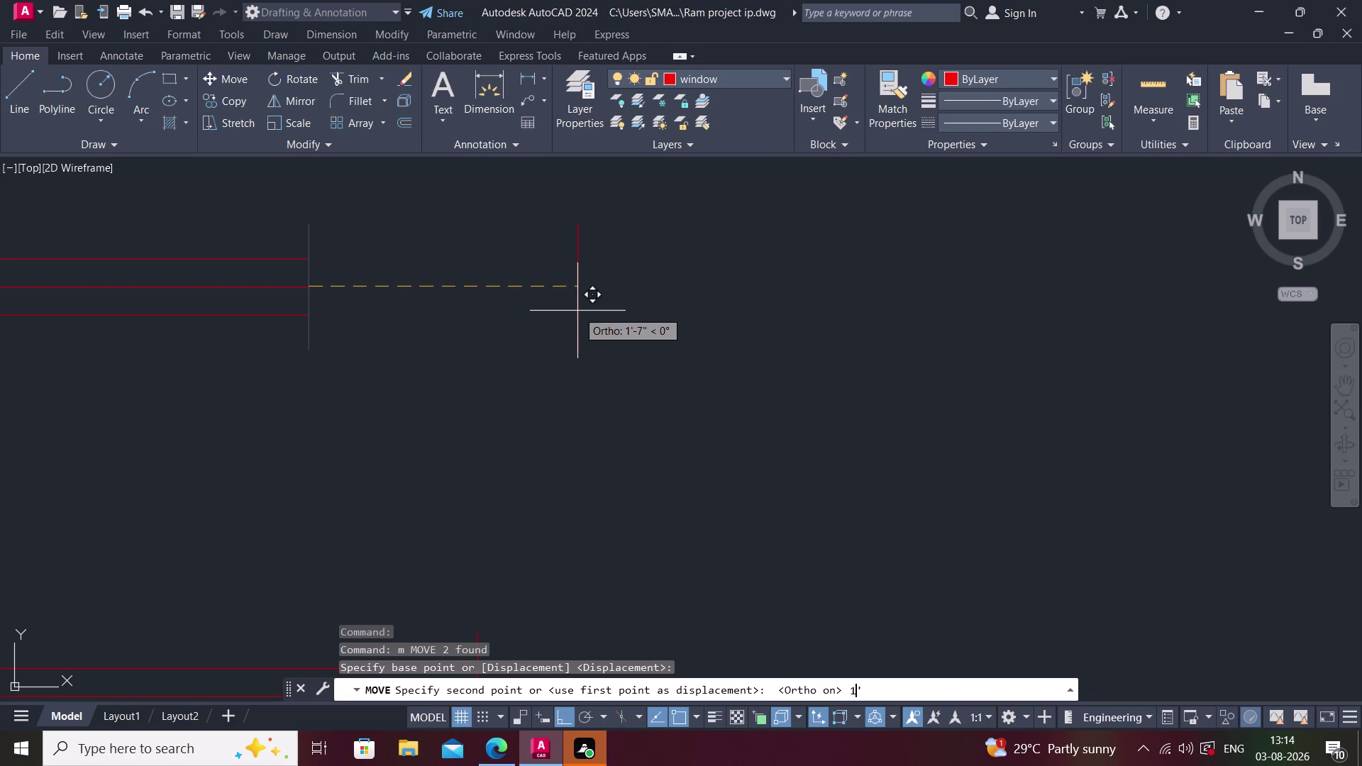
key(Return)
key(Escape)
Extend the top, middle and bottom window lines to the shifted end line.
text(e)
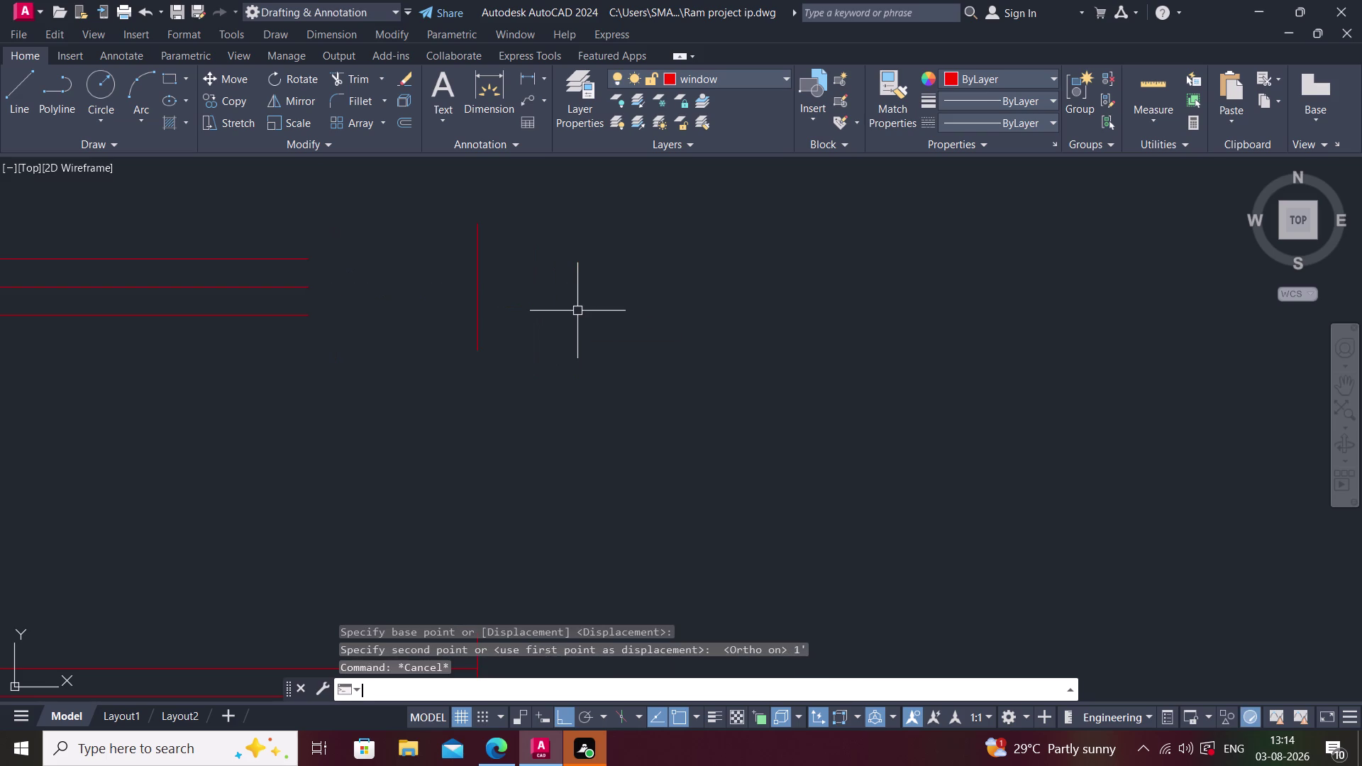
text(x)
key(space)
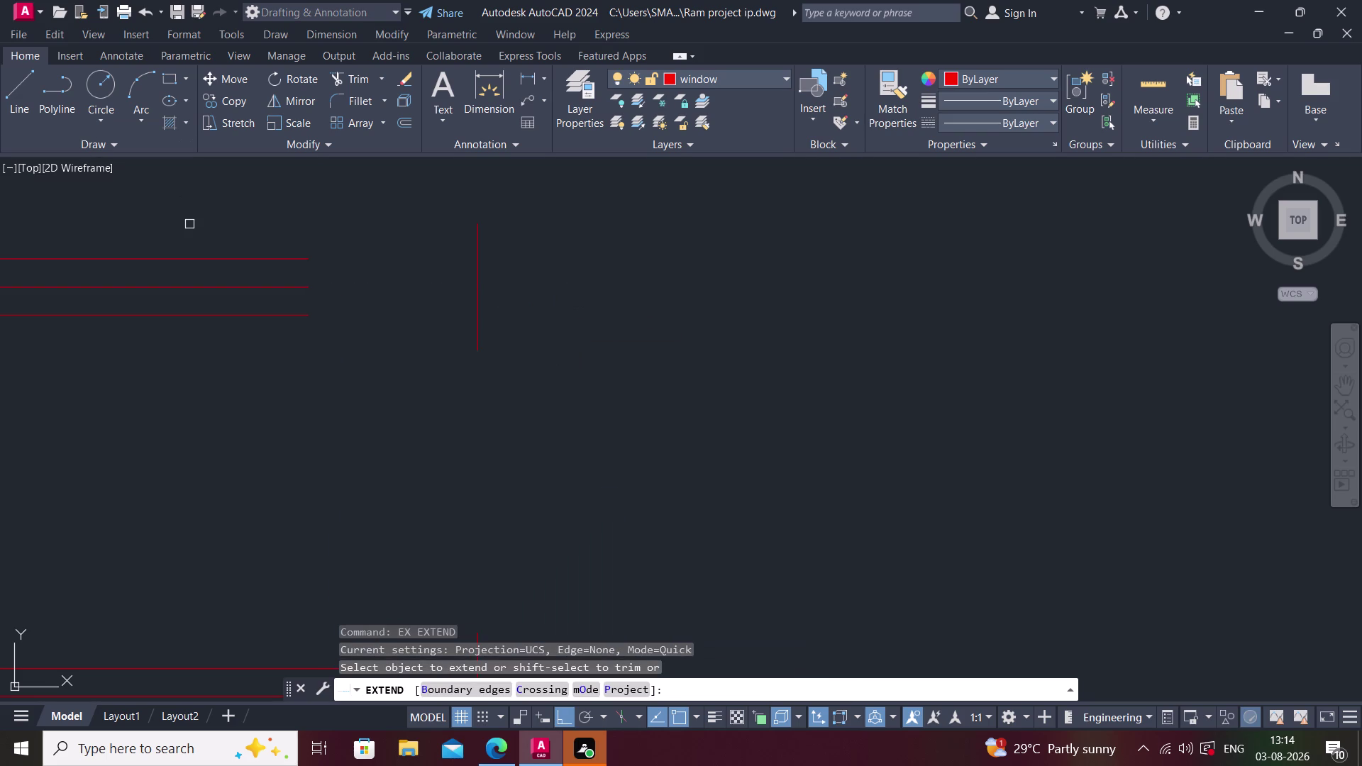
click(208, 257)
click(239, 288)
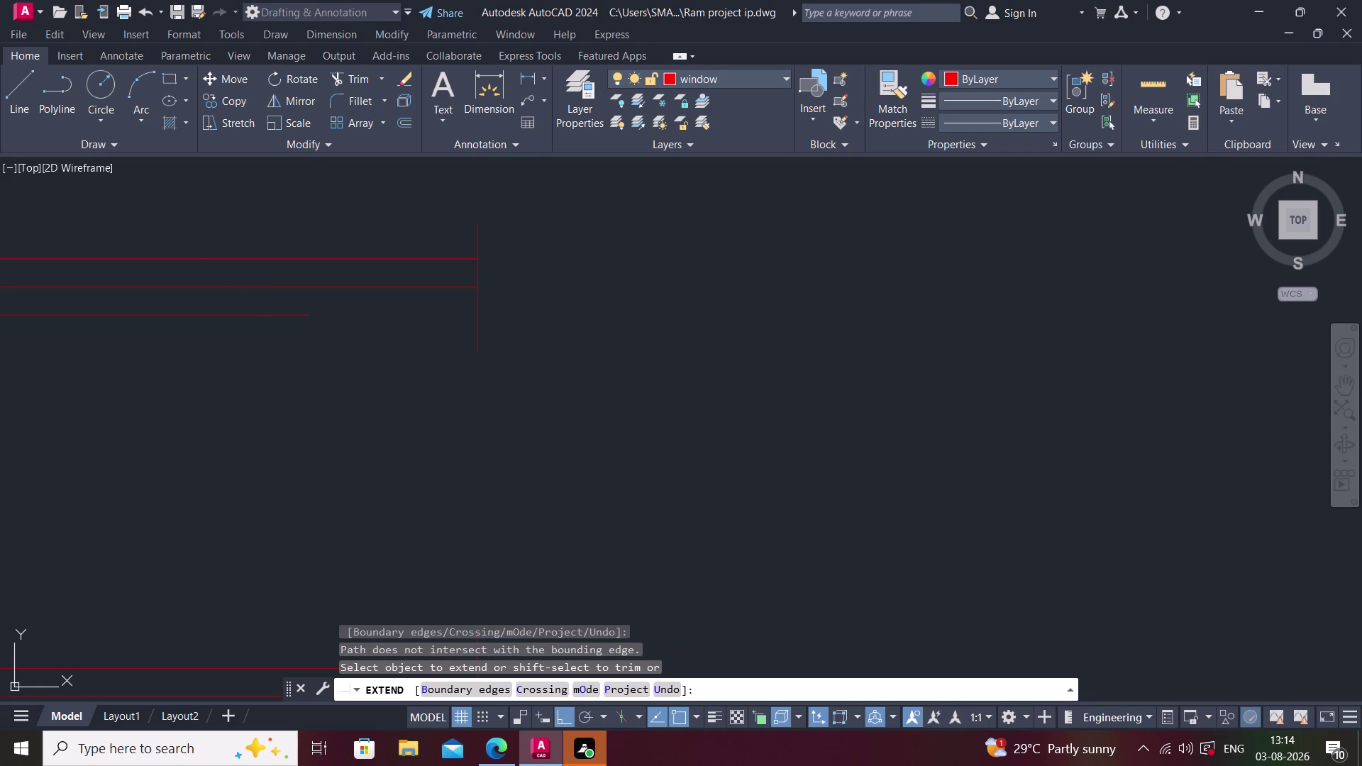
click(257, 321)
click(261, 310)
key(Escape)
Select the lengthened top window and start copying it from a base point.
scroll(down, 3)
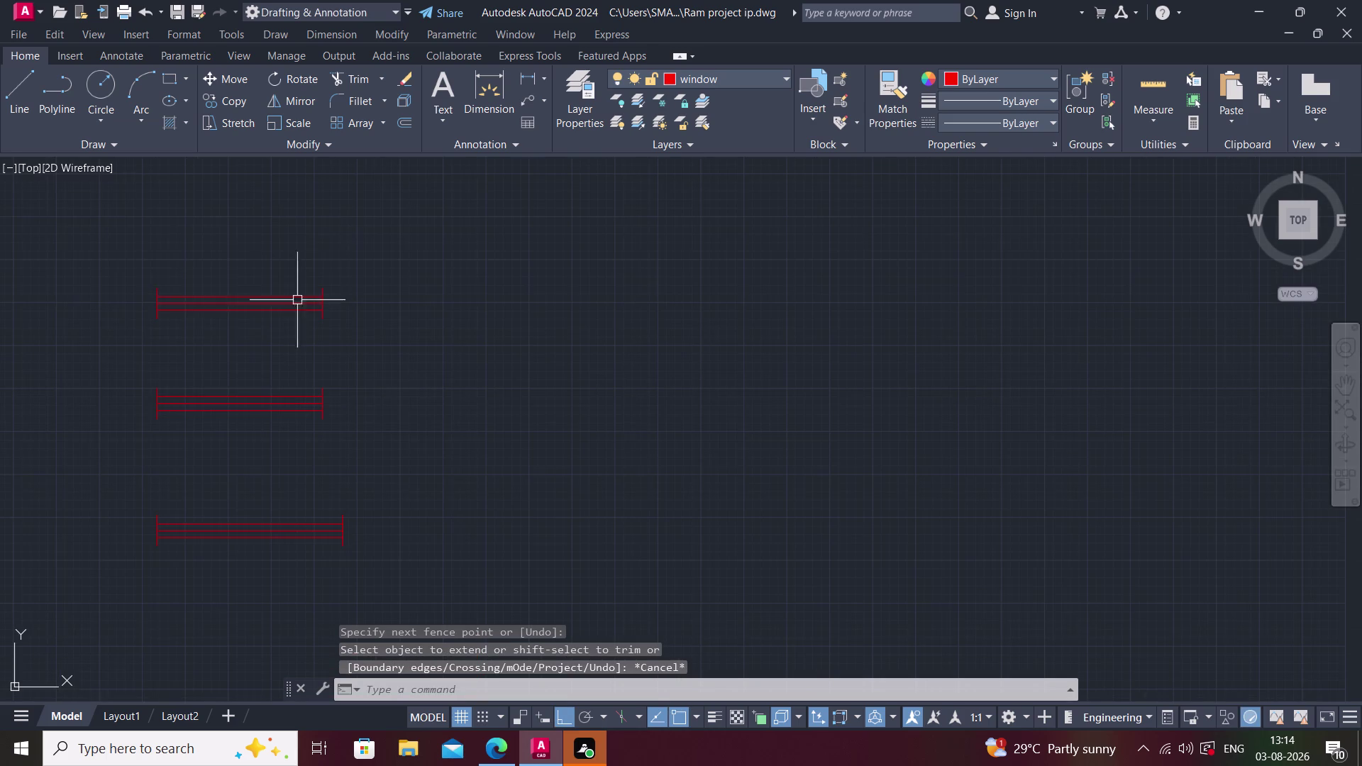
click(143, 260)
click(372, 381)
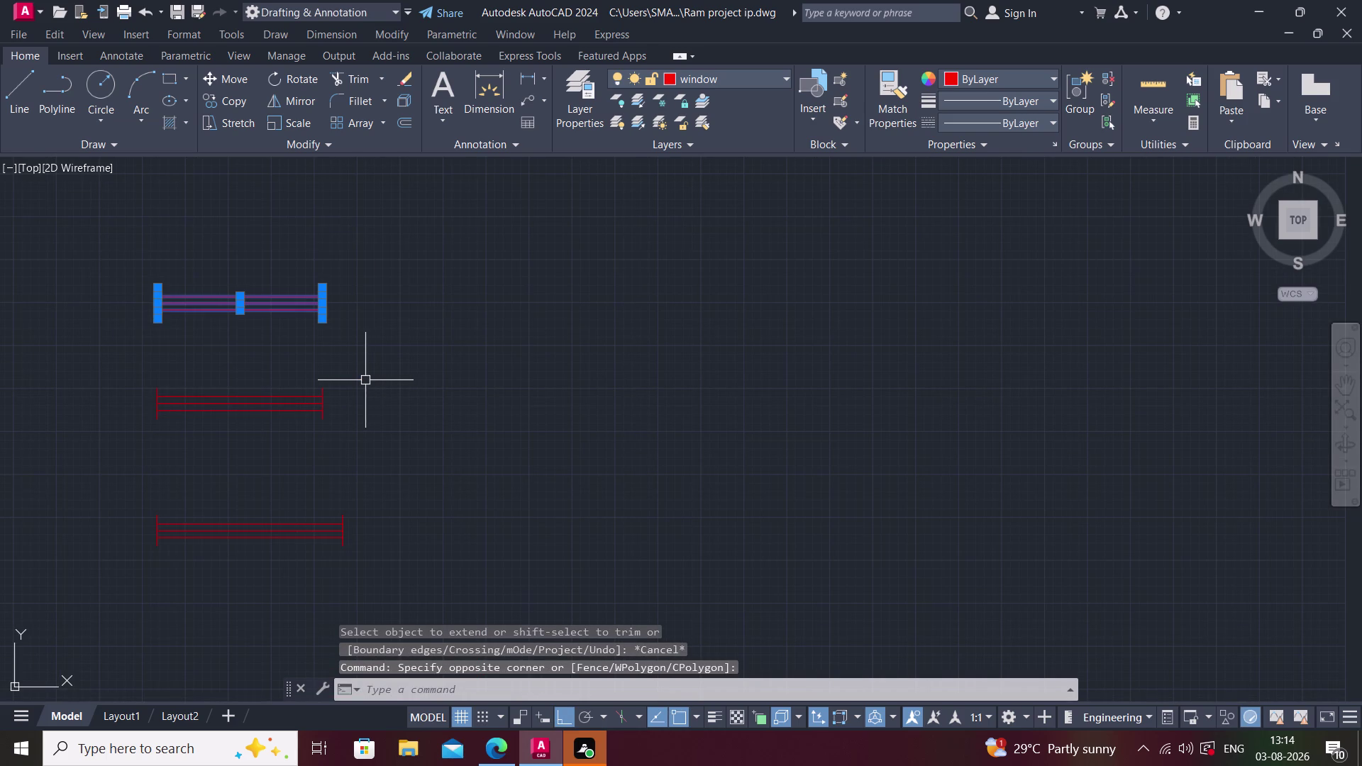
text(c)
text(o)
key(space)
click(317, 303)
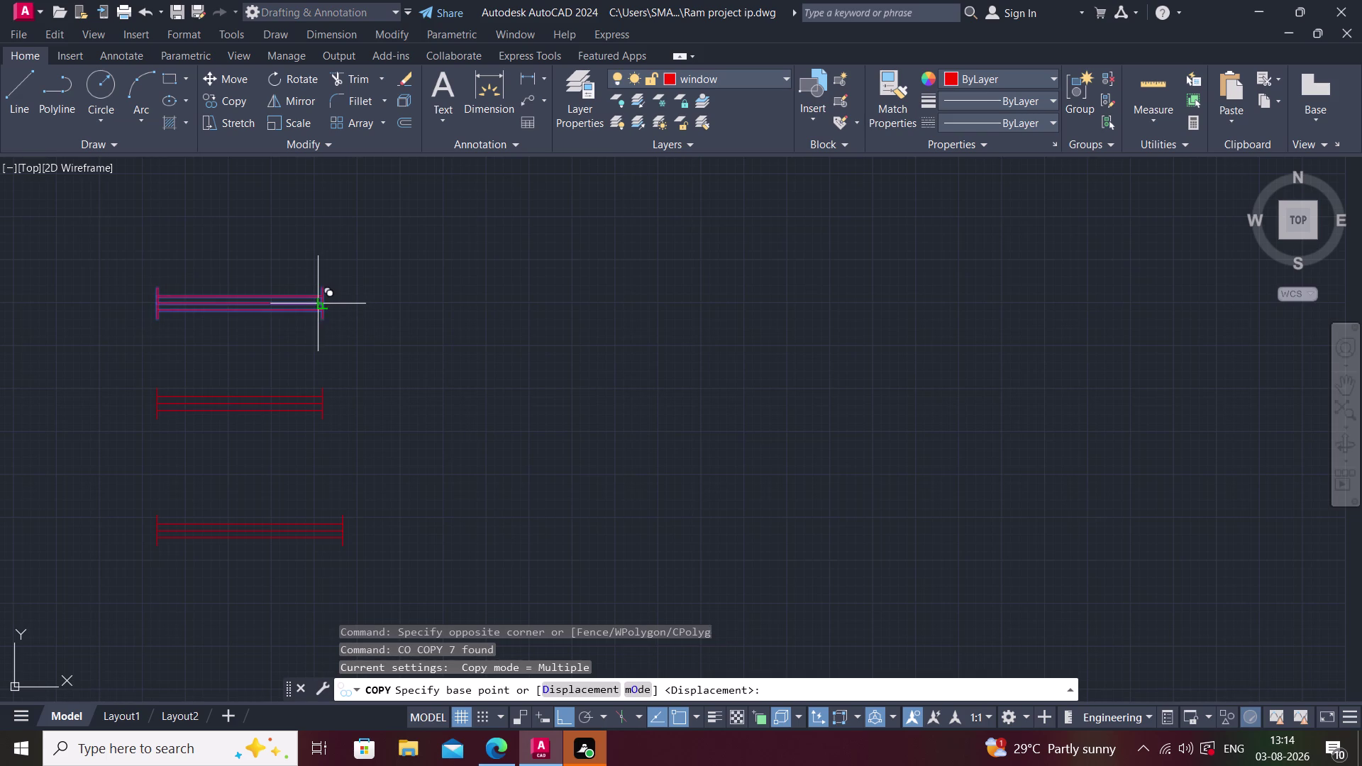
Cancel the copy and select the lengthened window for rotation.
scroll(down, 3)
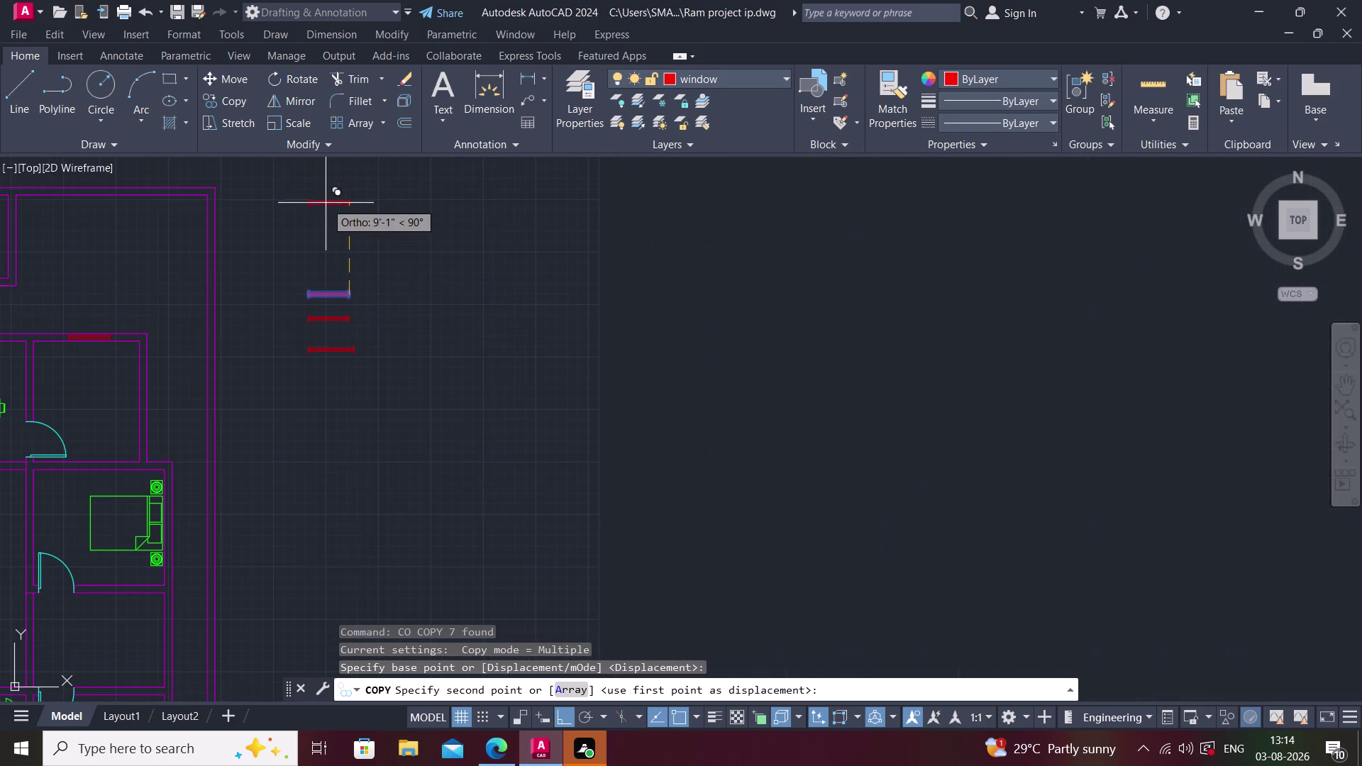
key(Escape)
click(305, 272)
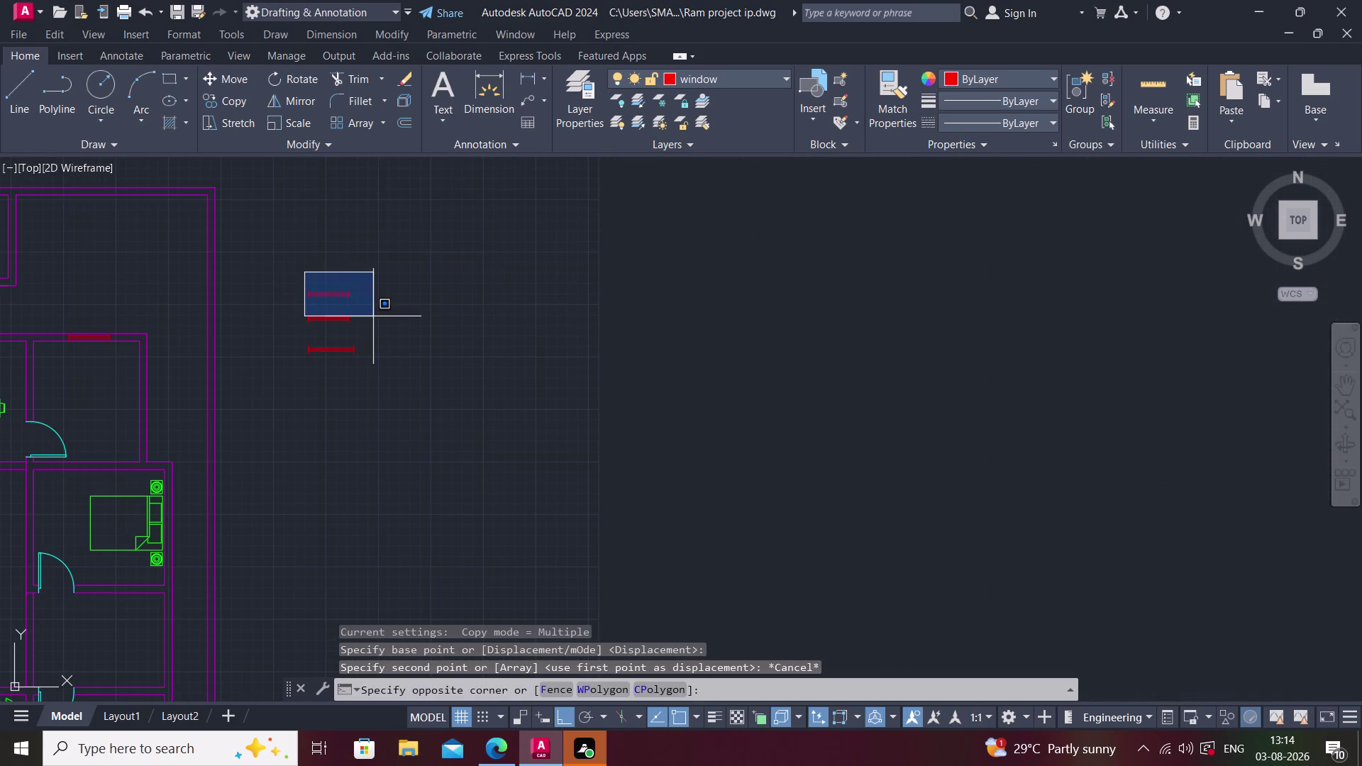
click(376, 317)
text(ro)
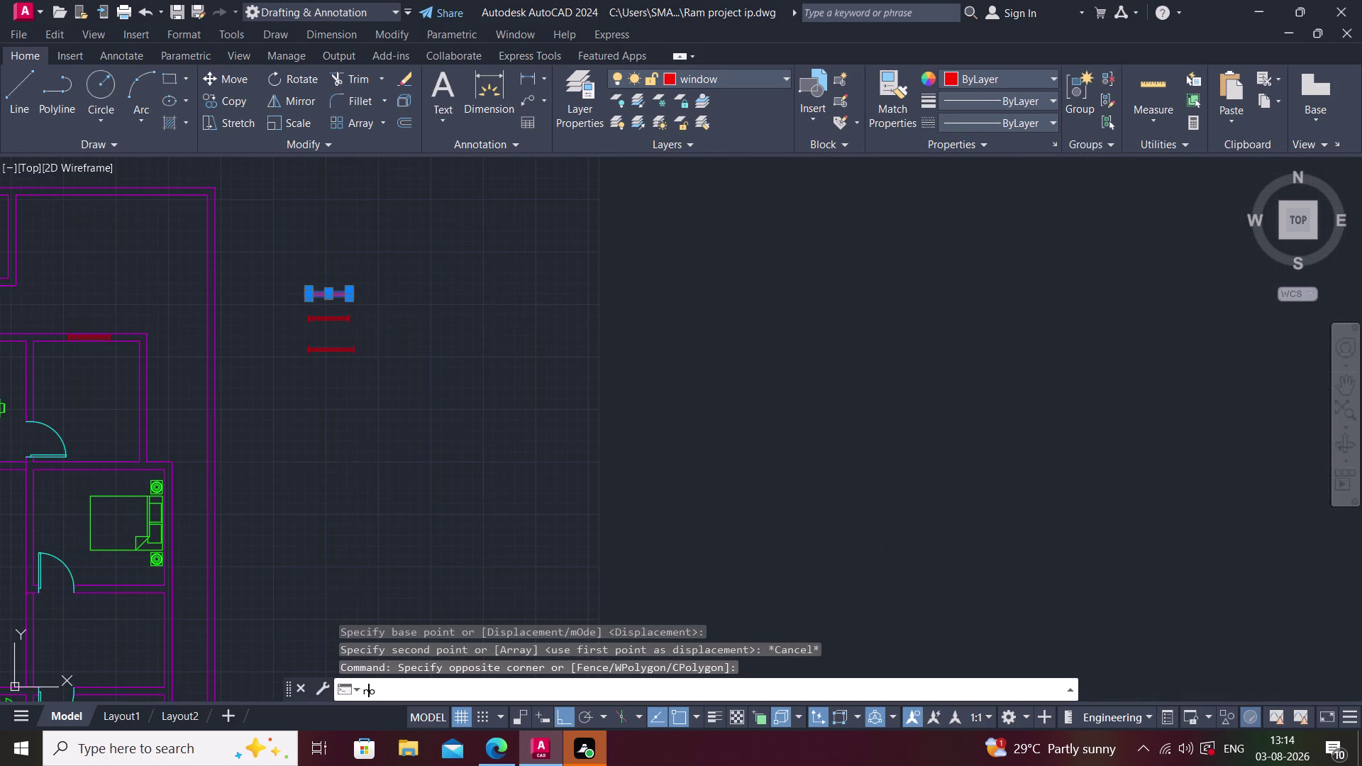
key(space)
Rotate the window 90° about its end so it stands vertical.
scroll(up, 3)
scroll(up, 3)
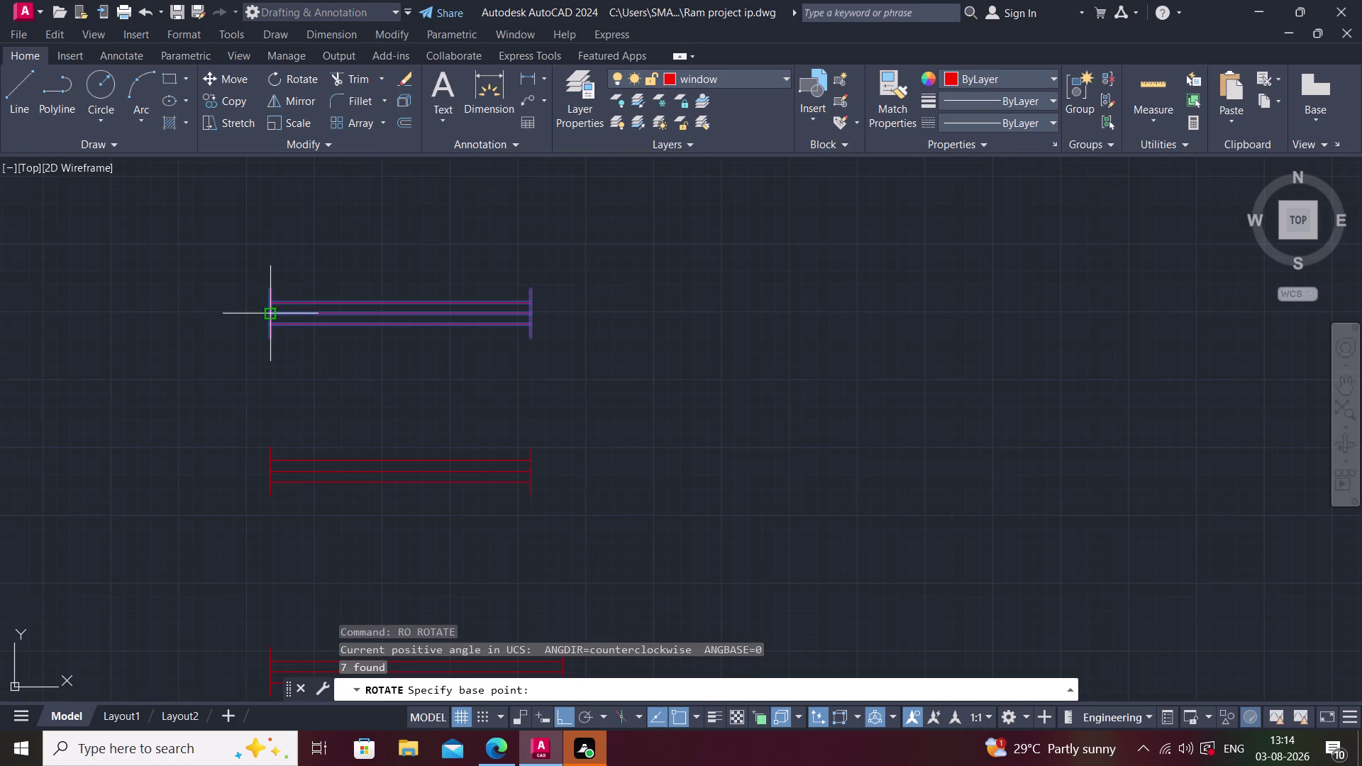
scroll(up, 3)
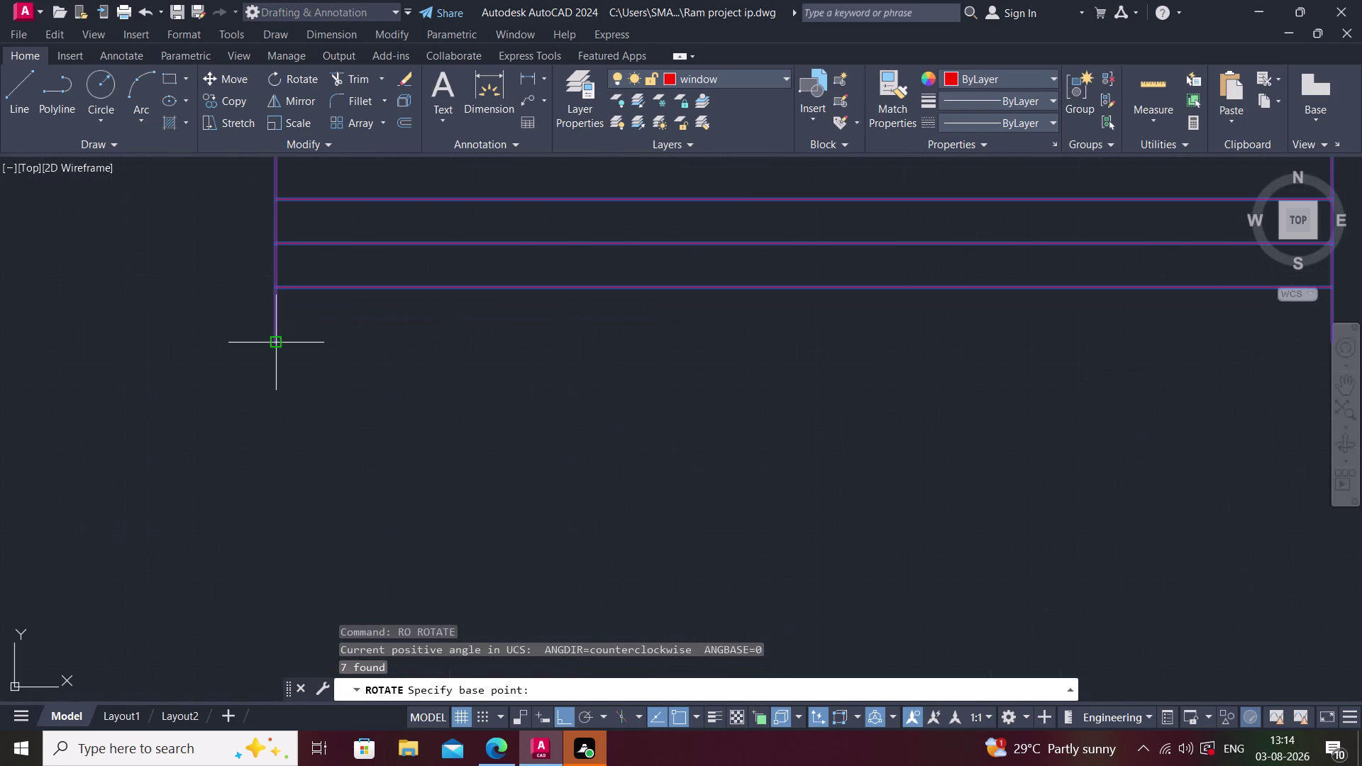
click(273, 342)
scroll(down, 3)
click(302, 242)
middle_drag(302, 242, 307, 259)
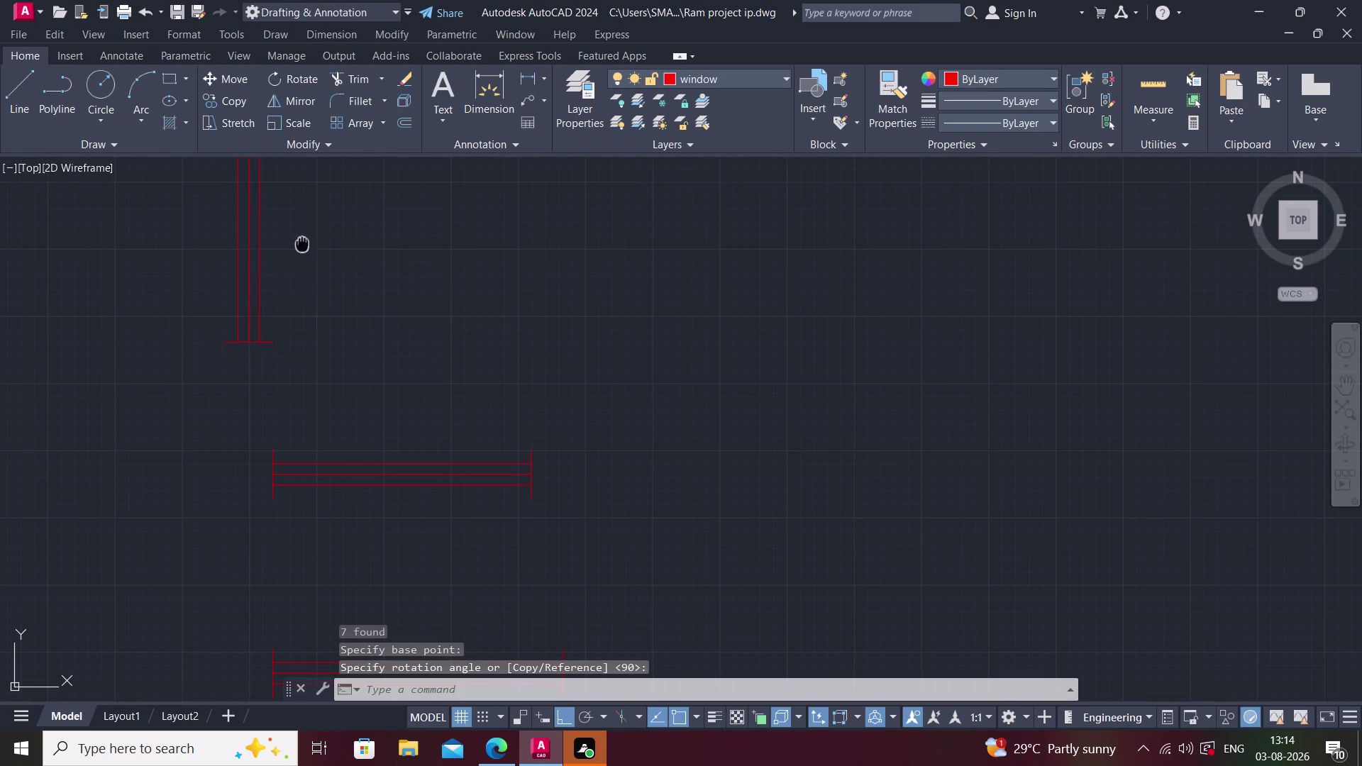
middle_drag(306, 259, 319, 306)
scroll(down, 3)
key(Escape)
Select the vertical window symbol.
click(248, 190)
click(348, 395)
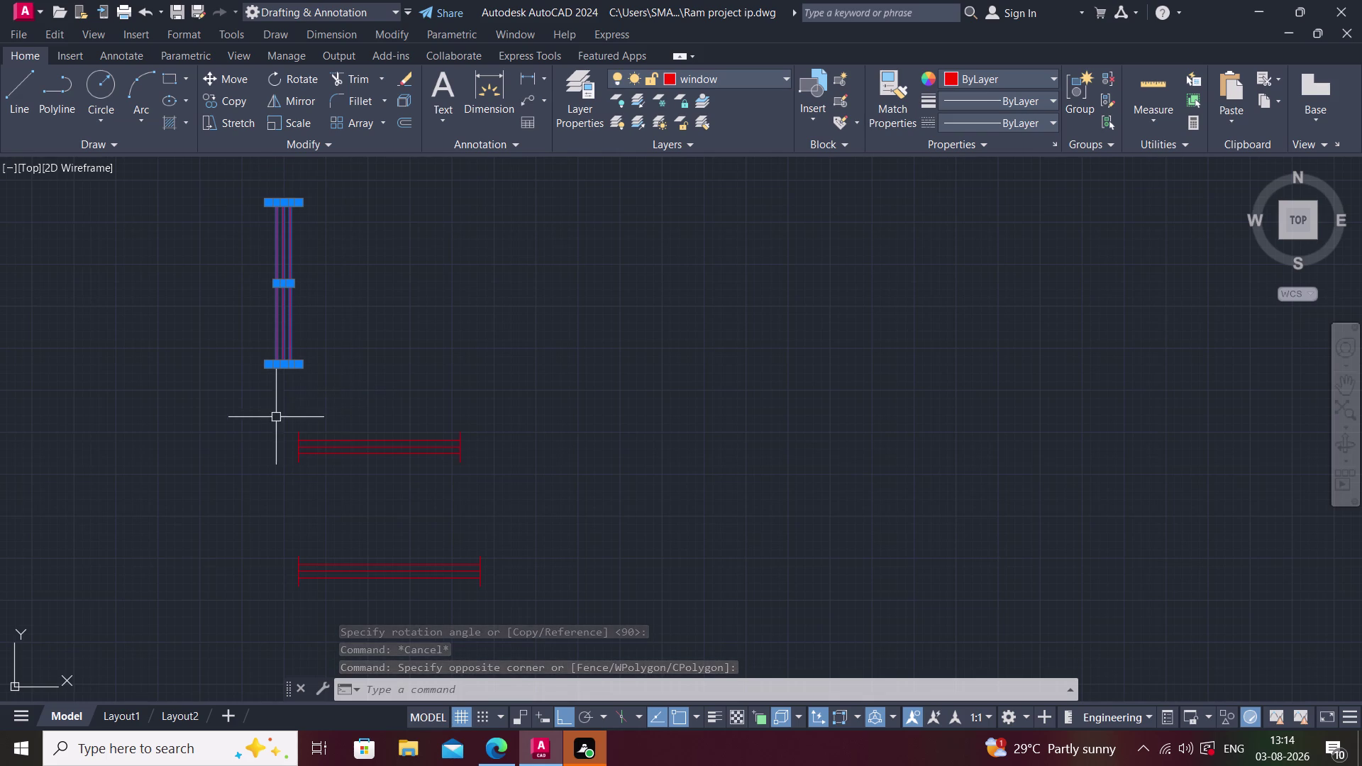
middle_drag(261, 415, 258, 442)
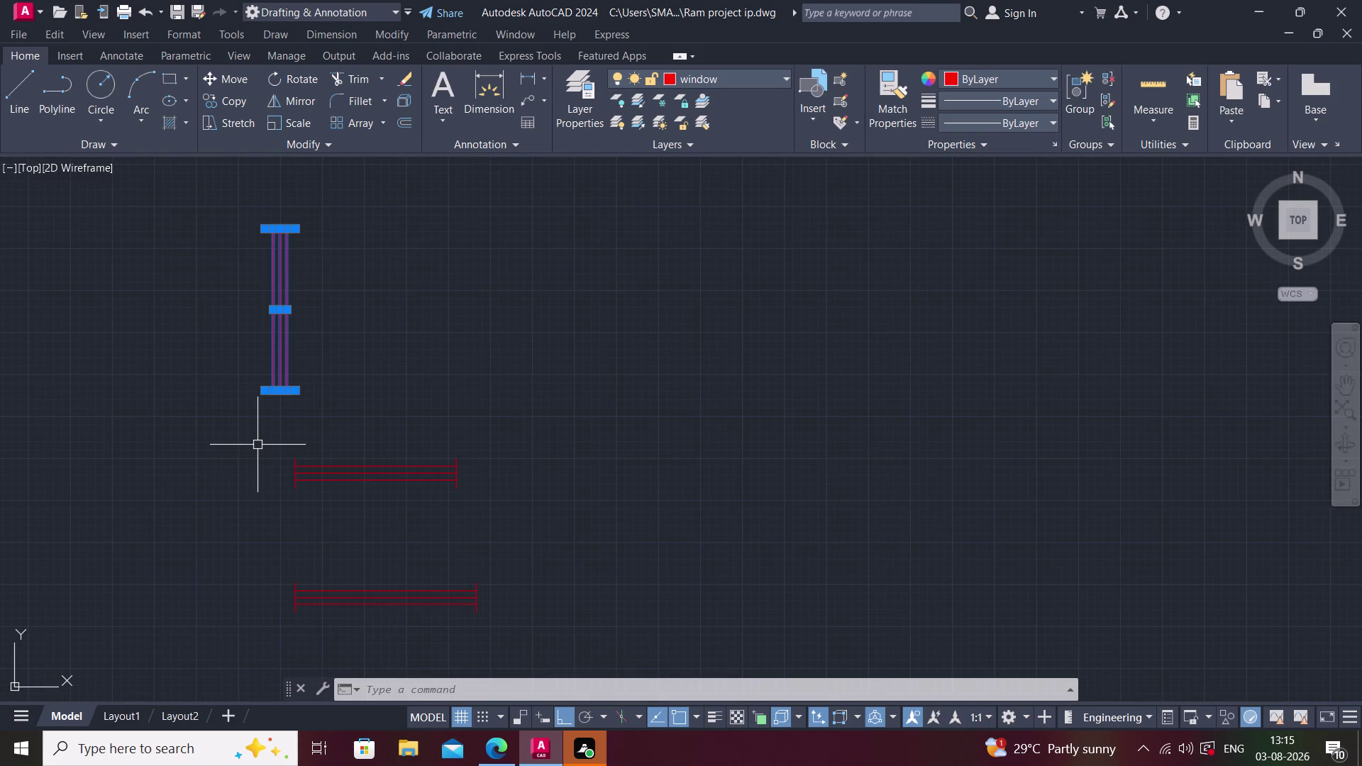
Start copying the vertical window from a base point with Ortho turned off.
text(co)
key(space)
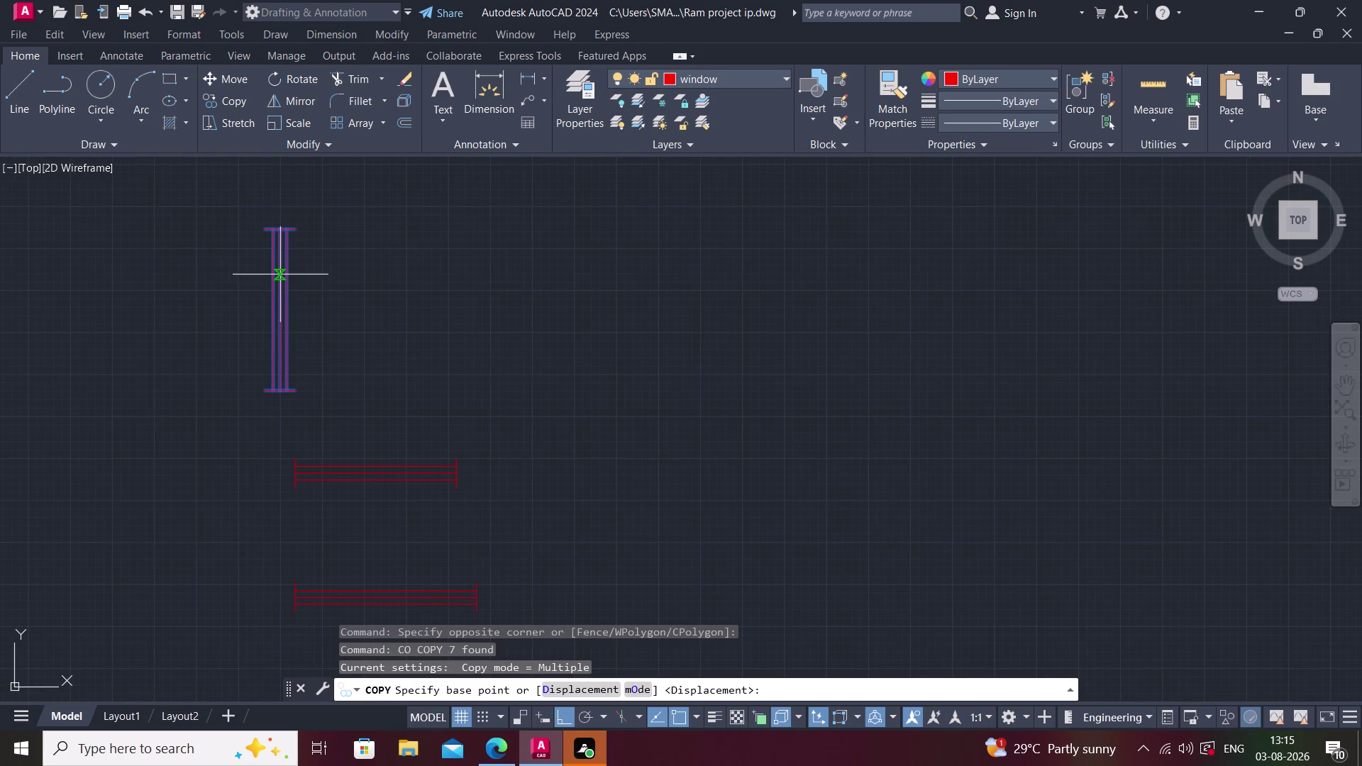
click(278, 314)
scroll(down, 3)
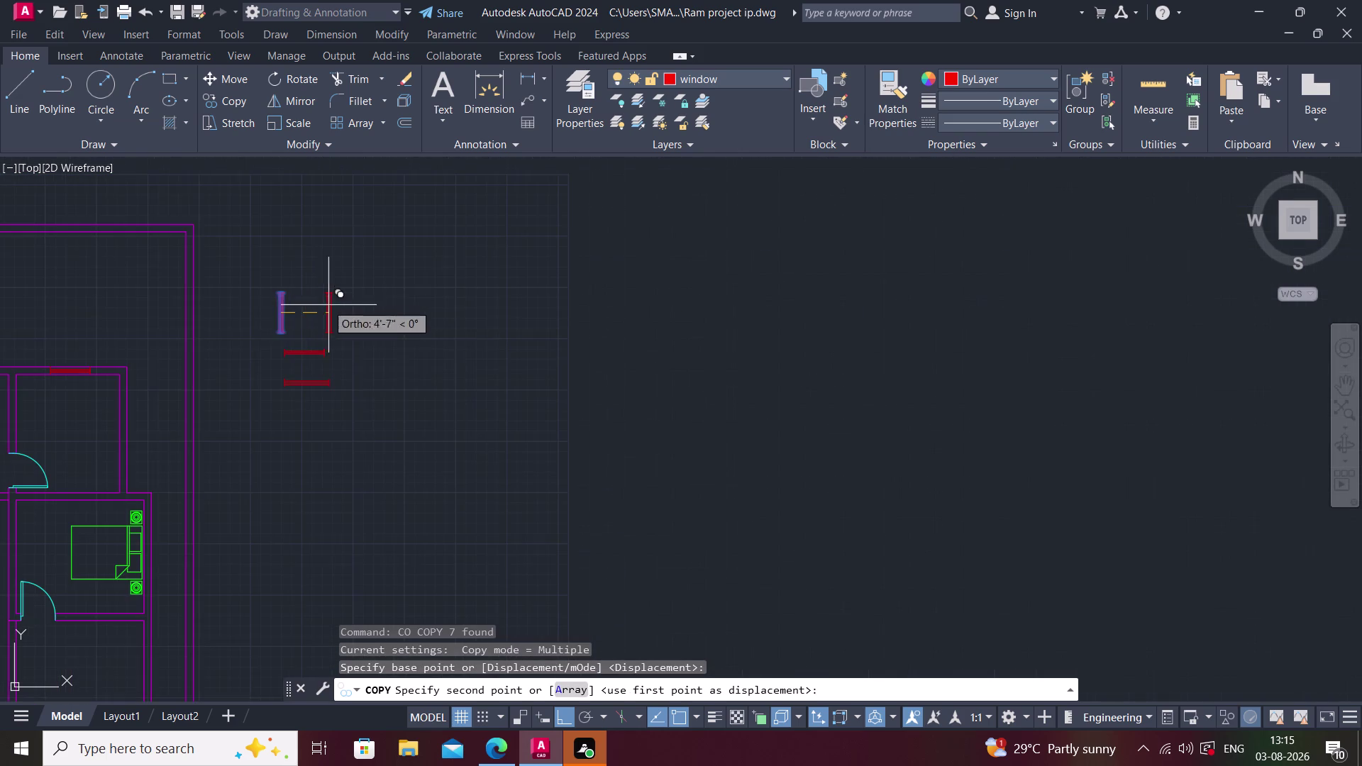
middle_drag(192, 526, 266, 350)
scroll(down, 3)
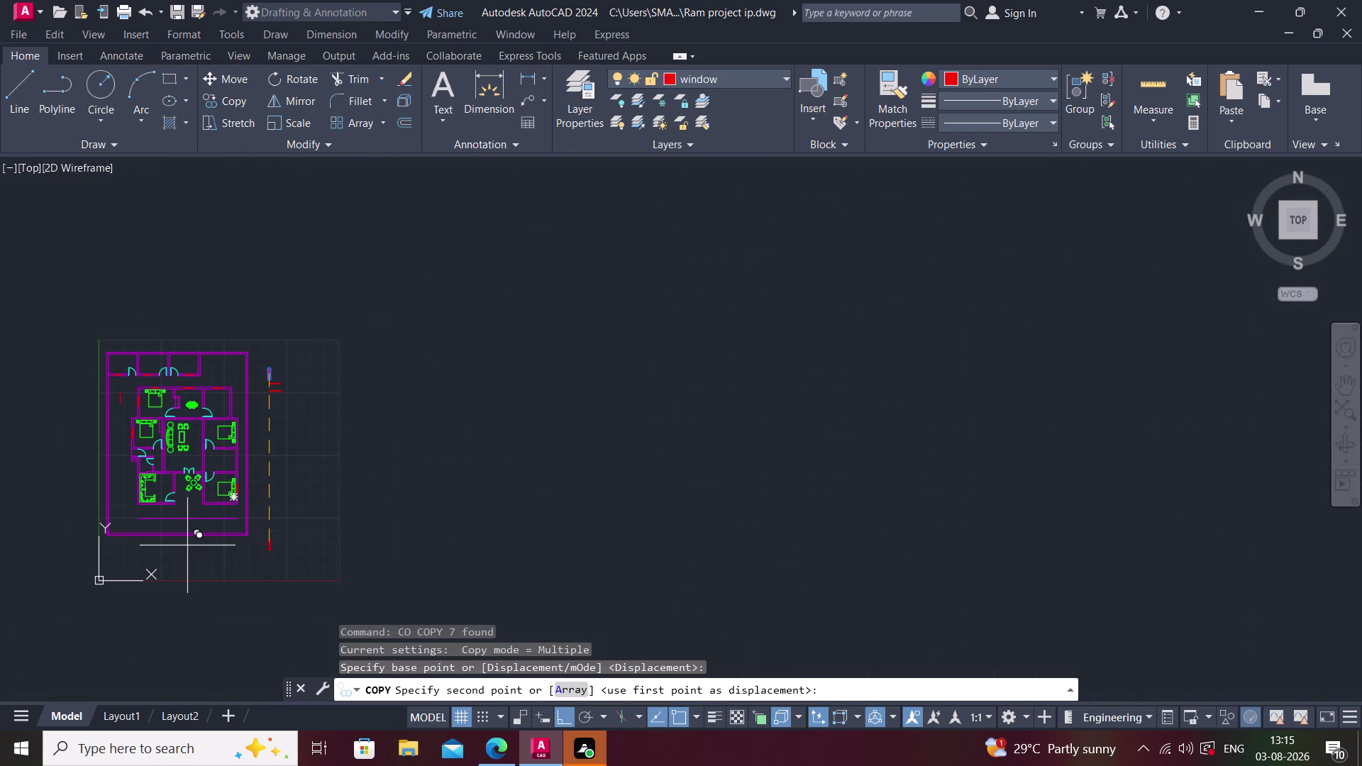
key(F8)
Place a vertical window copy in the bedroom's outer wall.
scroll(up, 3)
scroll(up, 3)
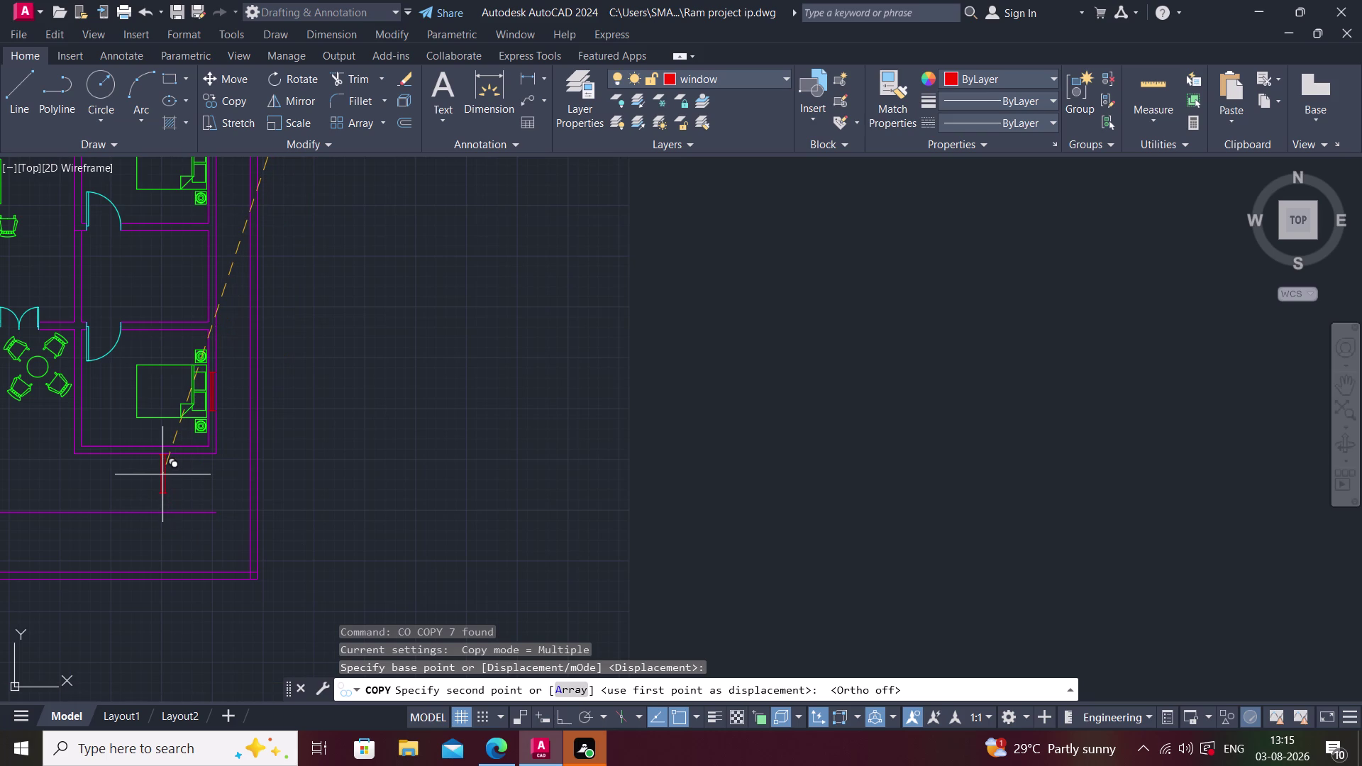
middle_drag(192, 439, 171, 652)
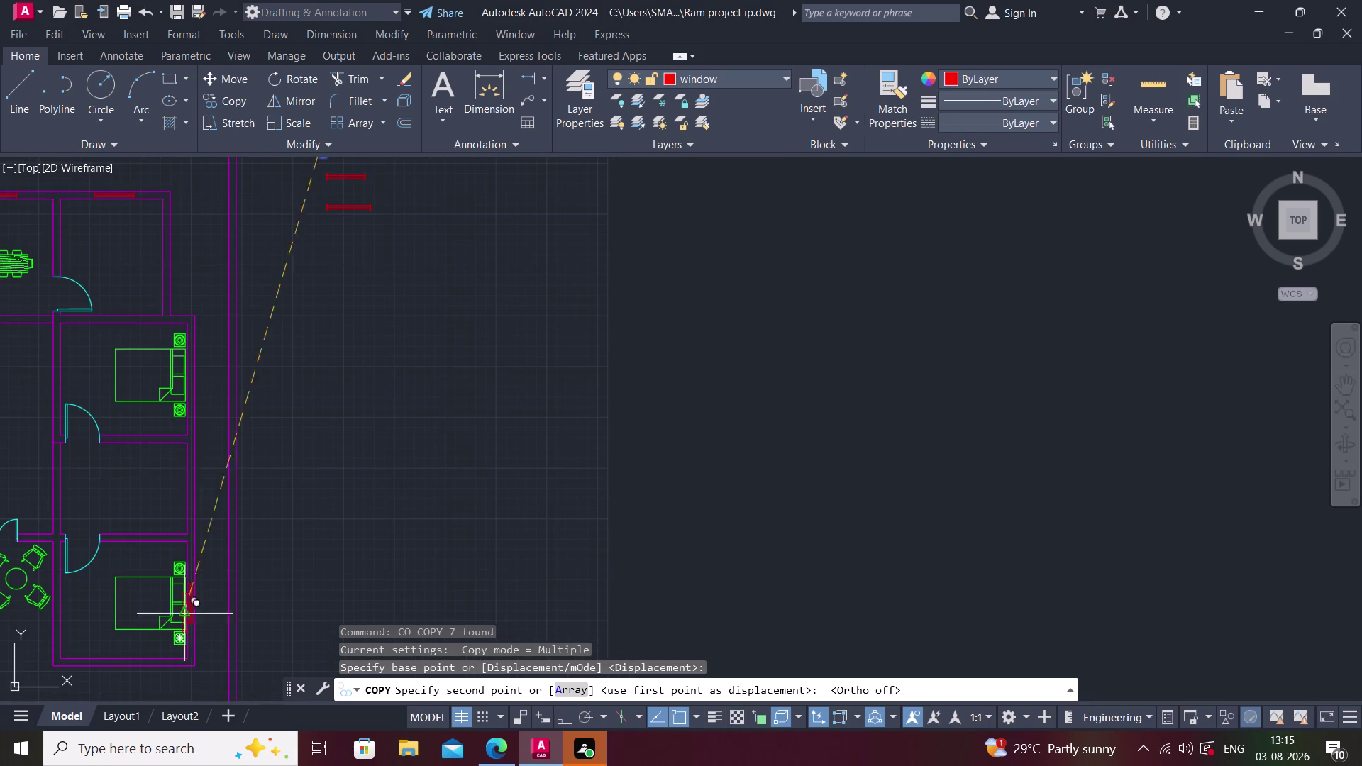
scroll(up, 3)
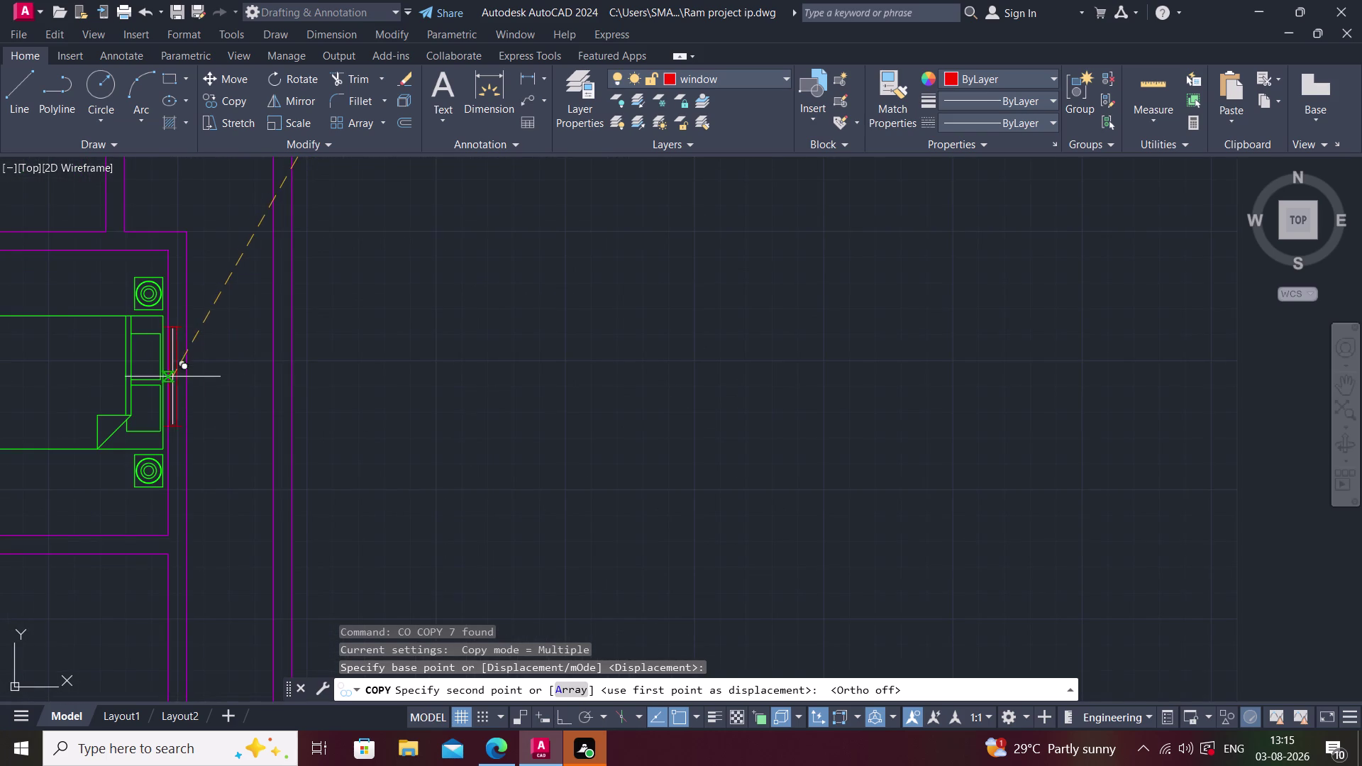
scroll(up, 3)
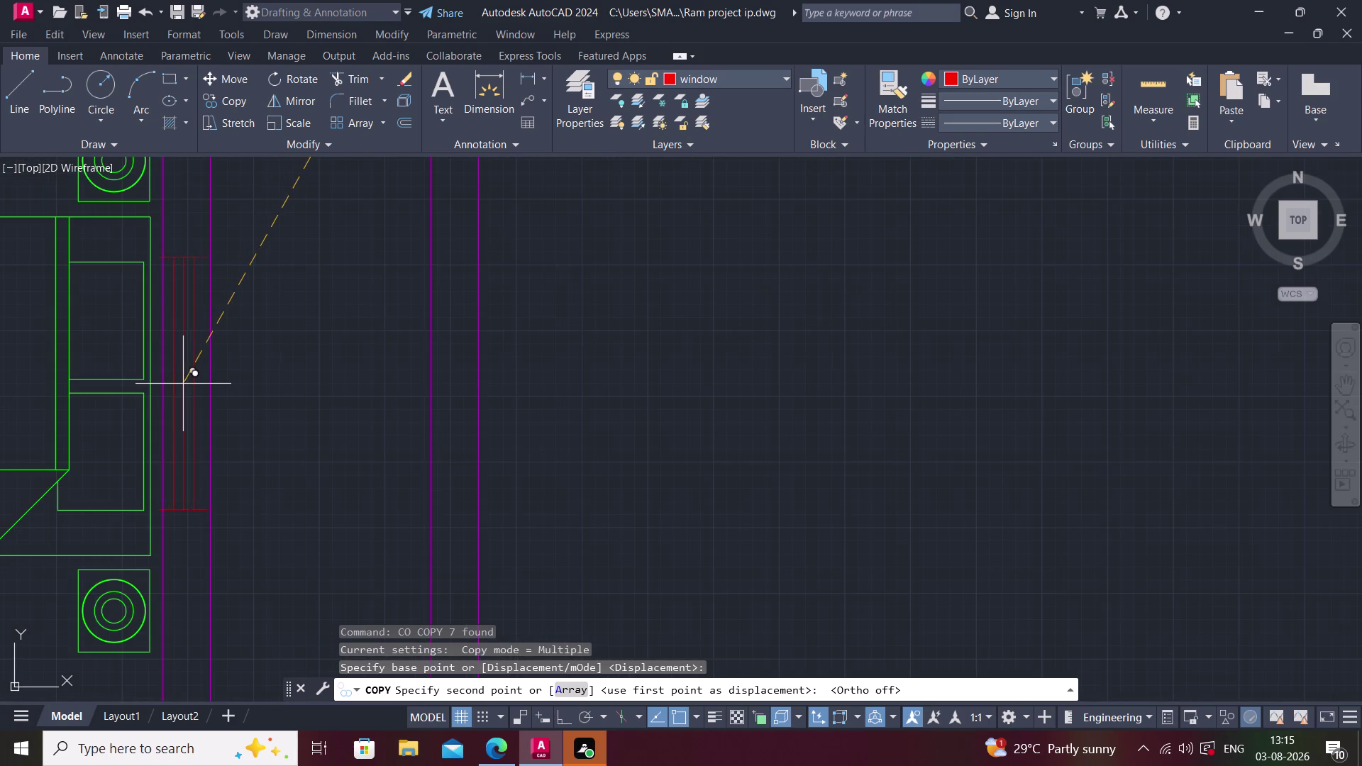
scroll(up, 3)
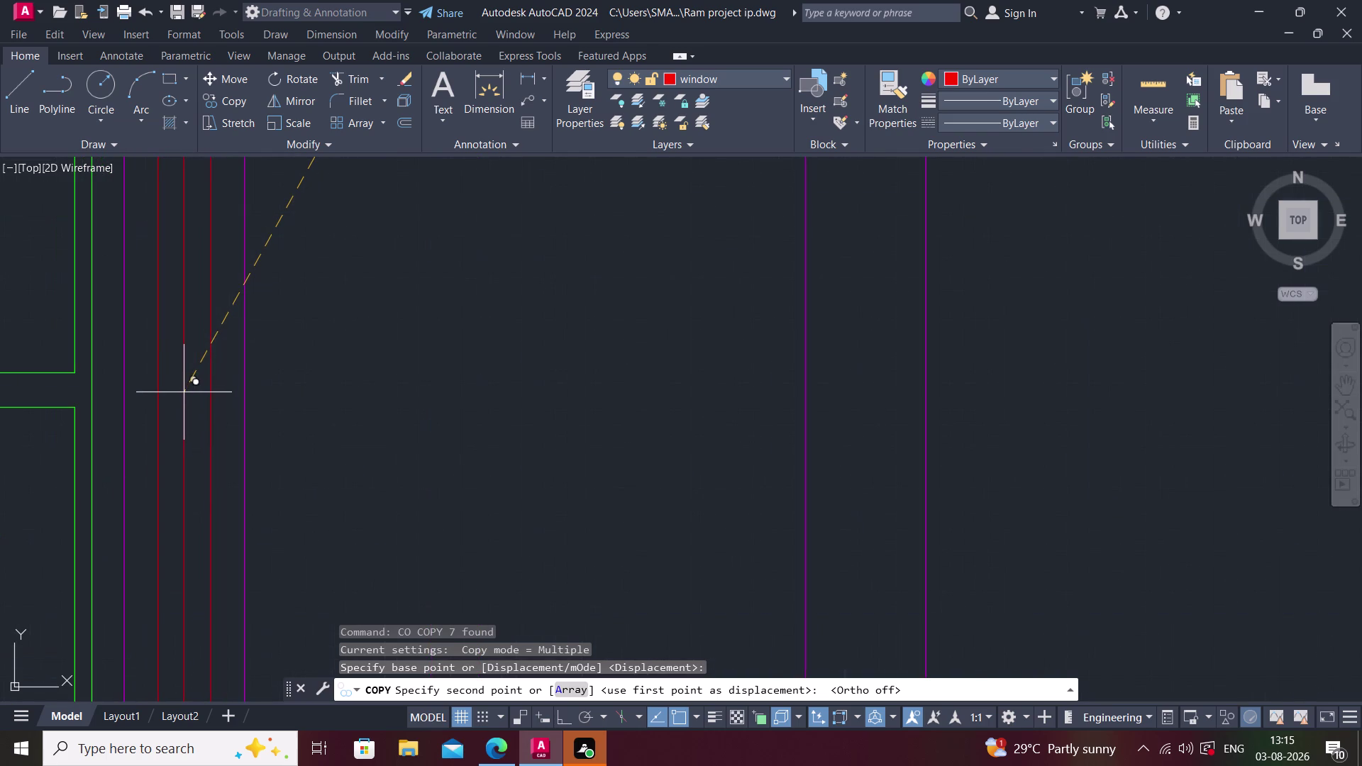
scroll(down, 3)
middle_drag(183, 392, 183, 449)
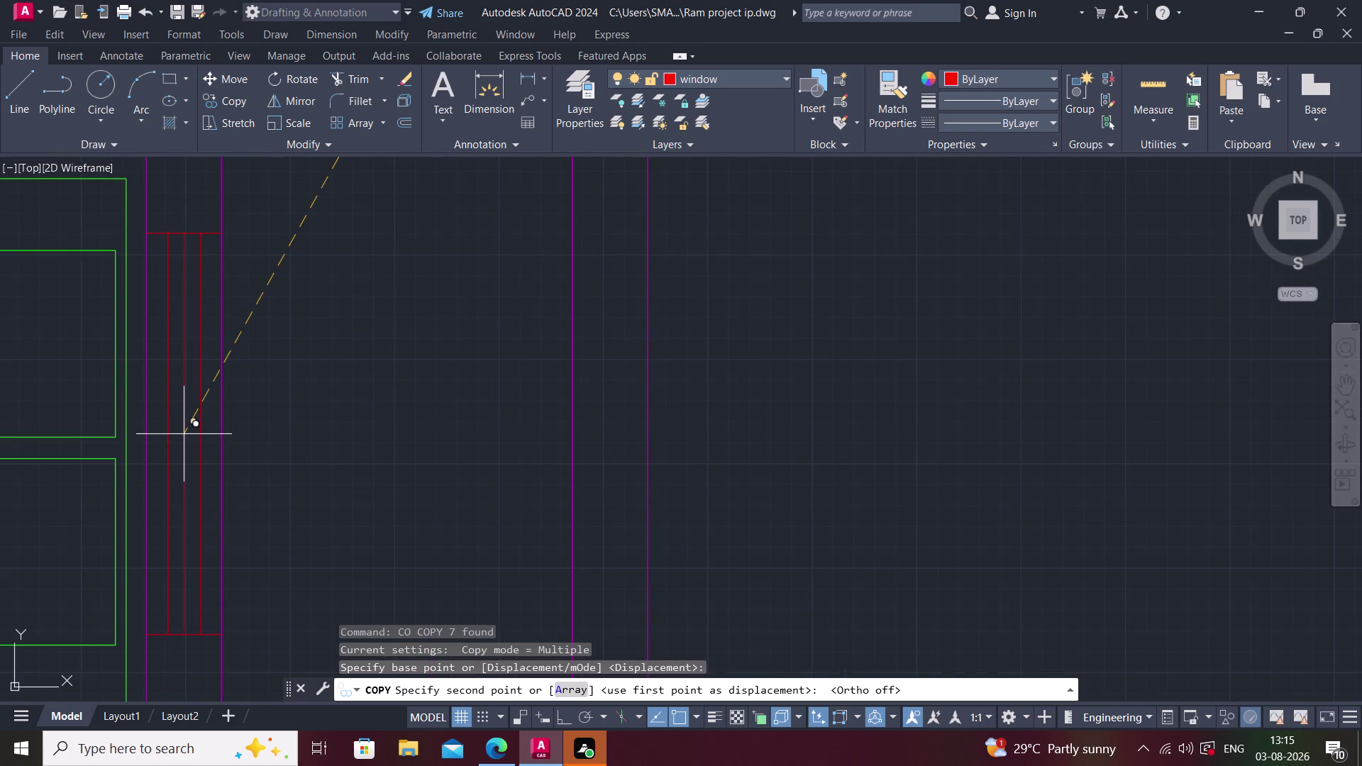
scroll(down, 3)
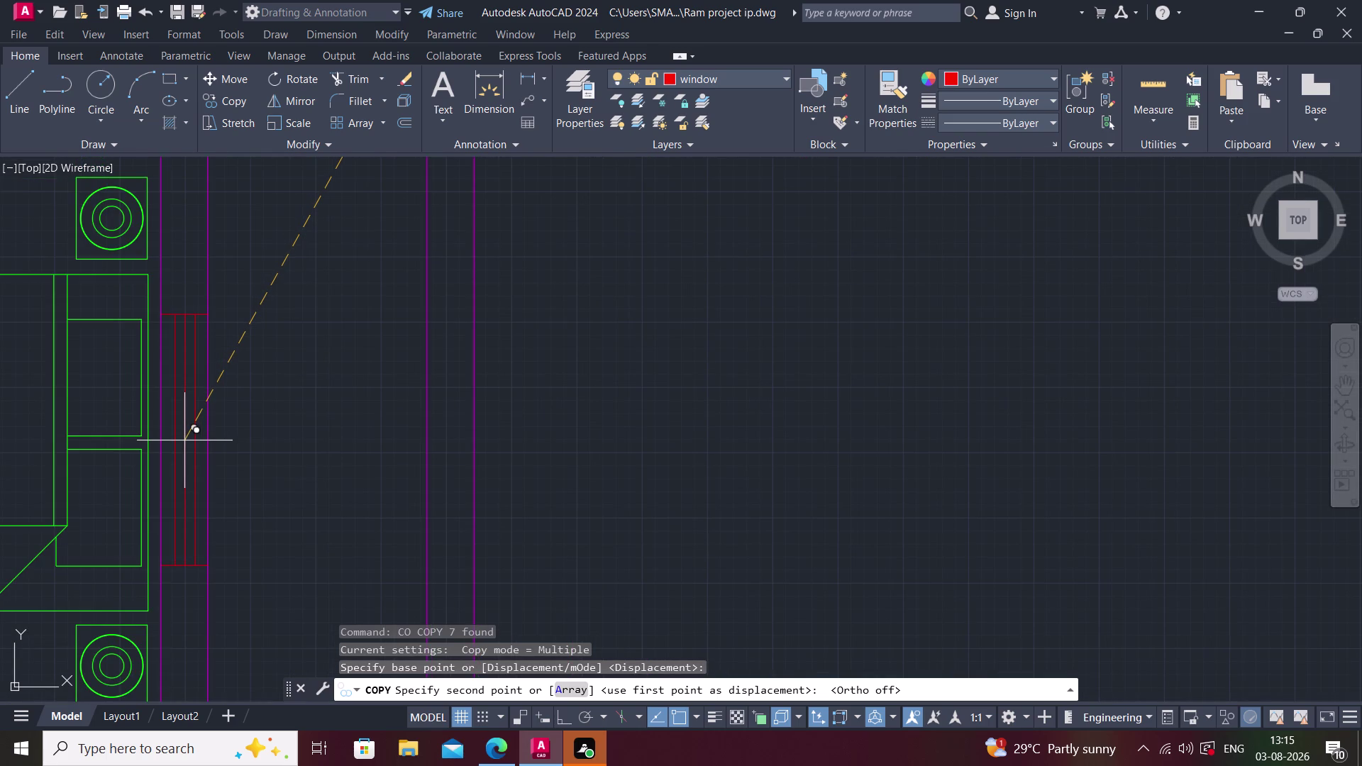
click(185, 442)
Drop a window copy on the lounge wall beside the sofa, then undo it.
scroll(down, 3)
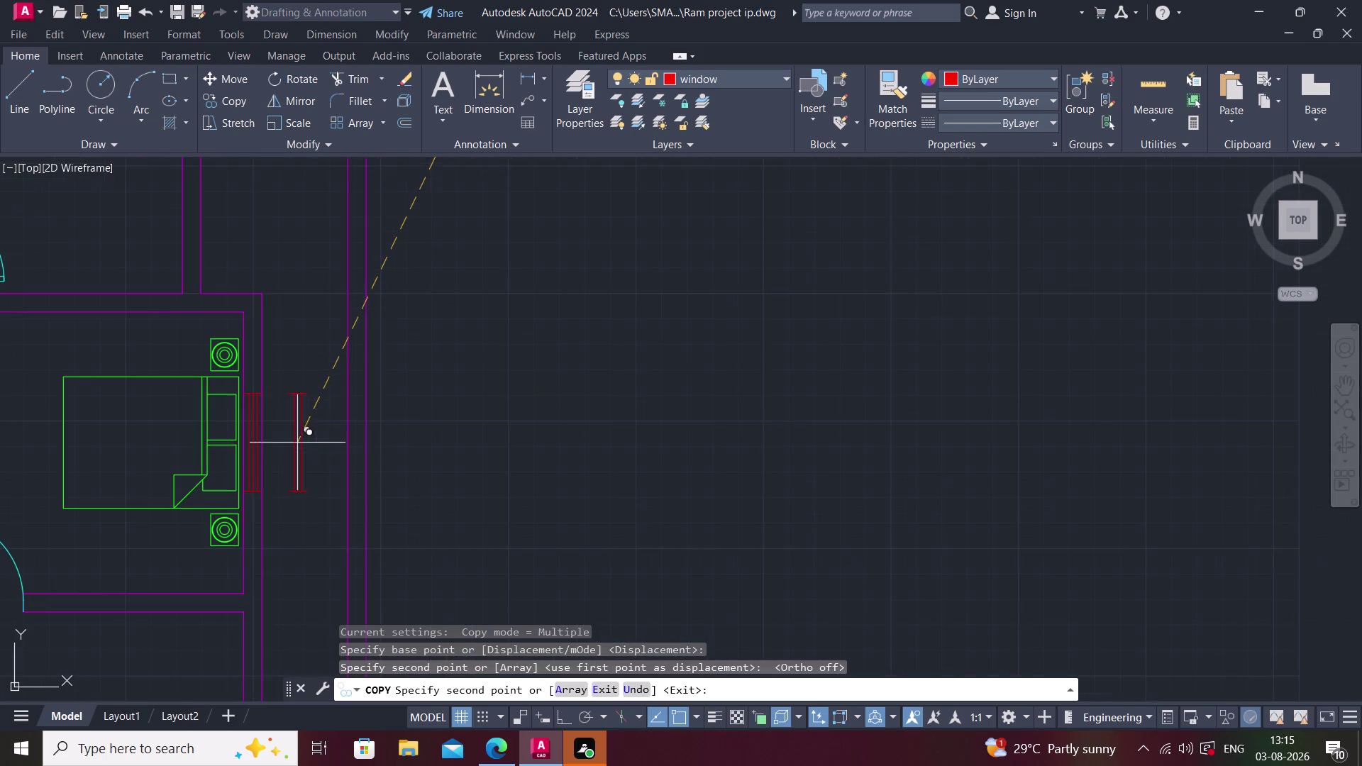
middle_drag(127, 504, 187, 429)
scroll(down, 3)
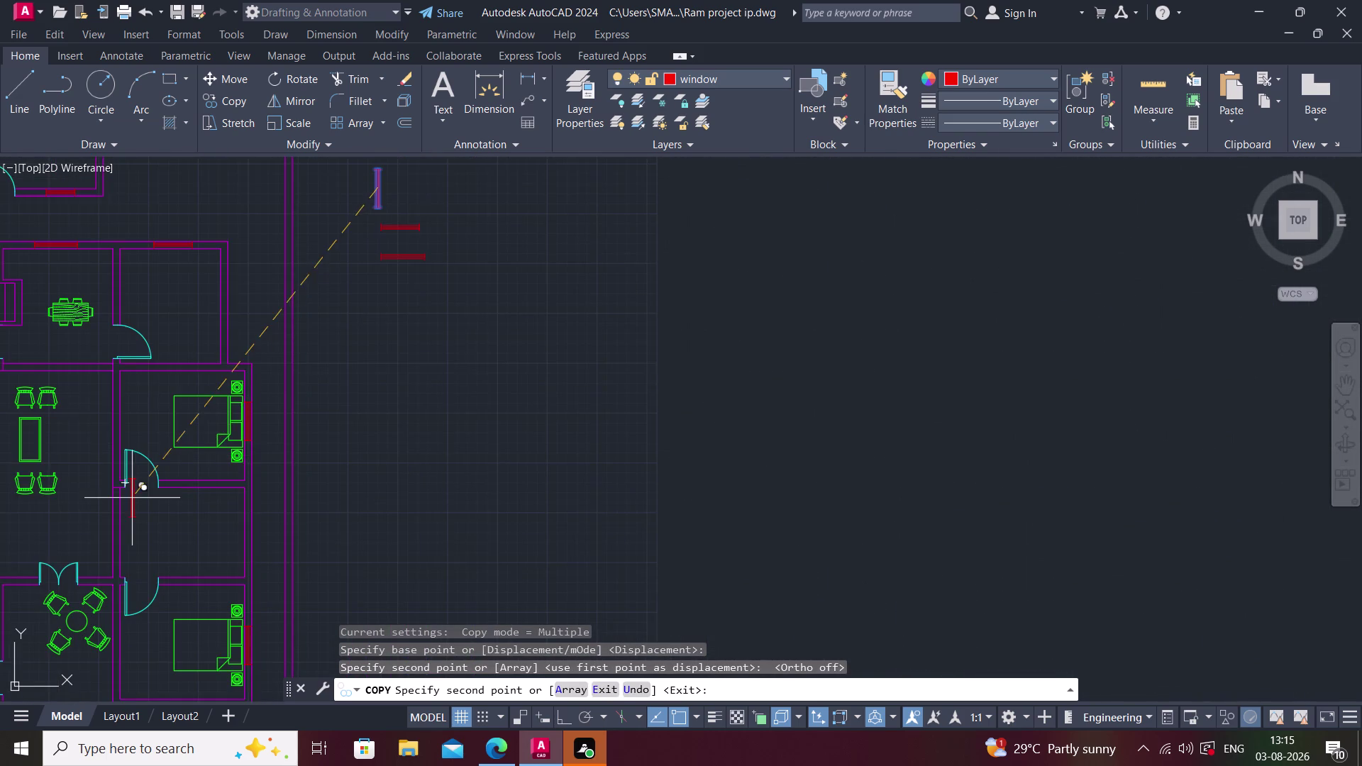
middle_drag(132, 498, 281, 441)
middle_drag(121, 520, 235, 471)
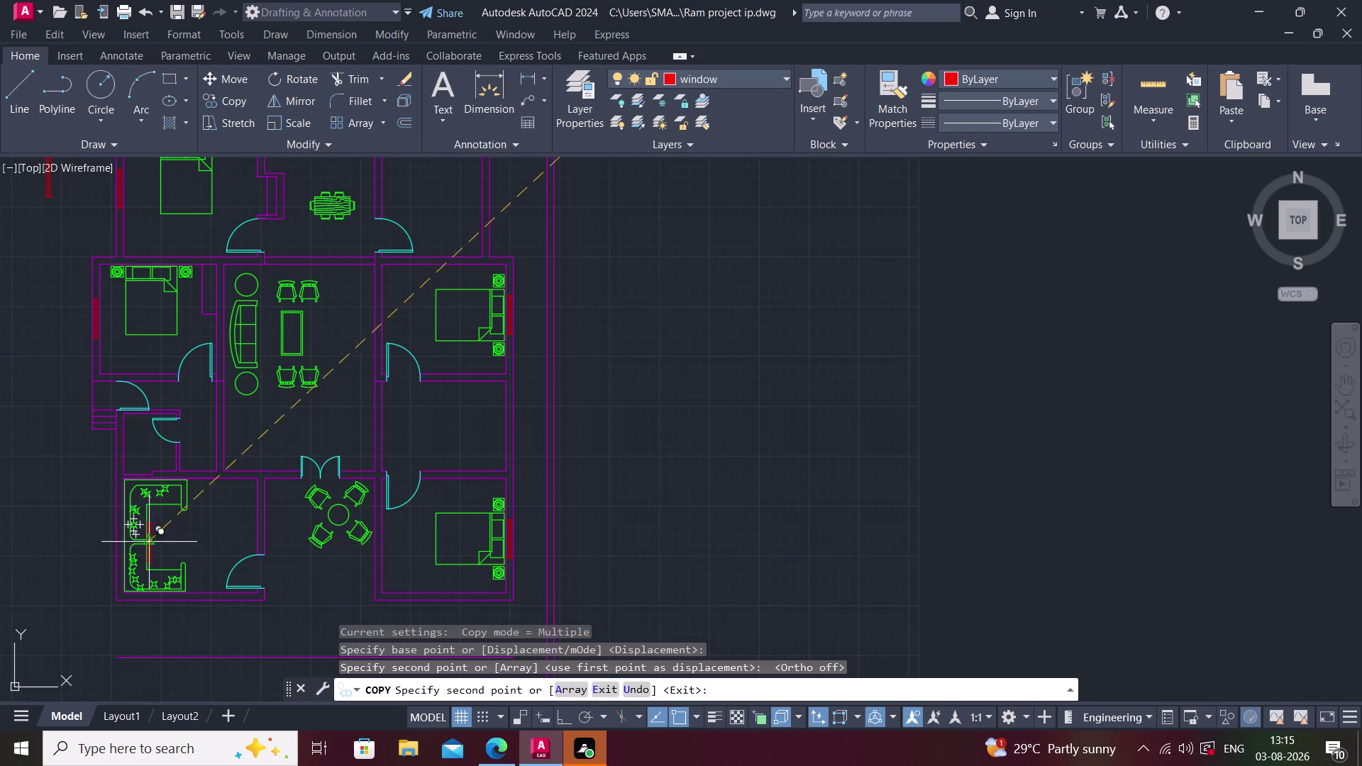
scroll(up, 3)
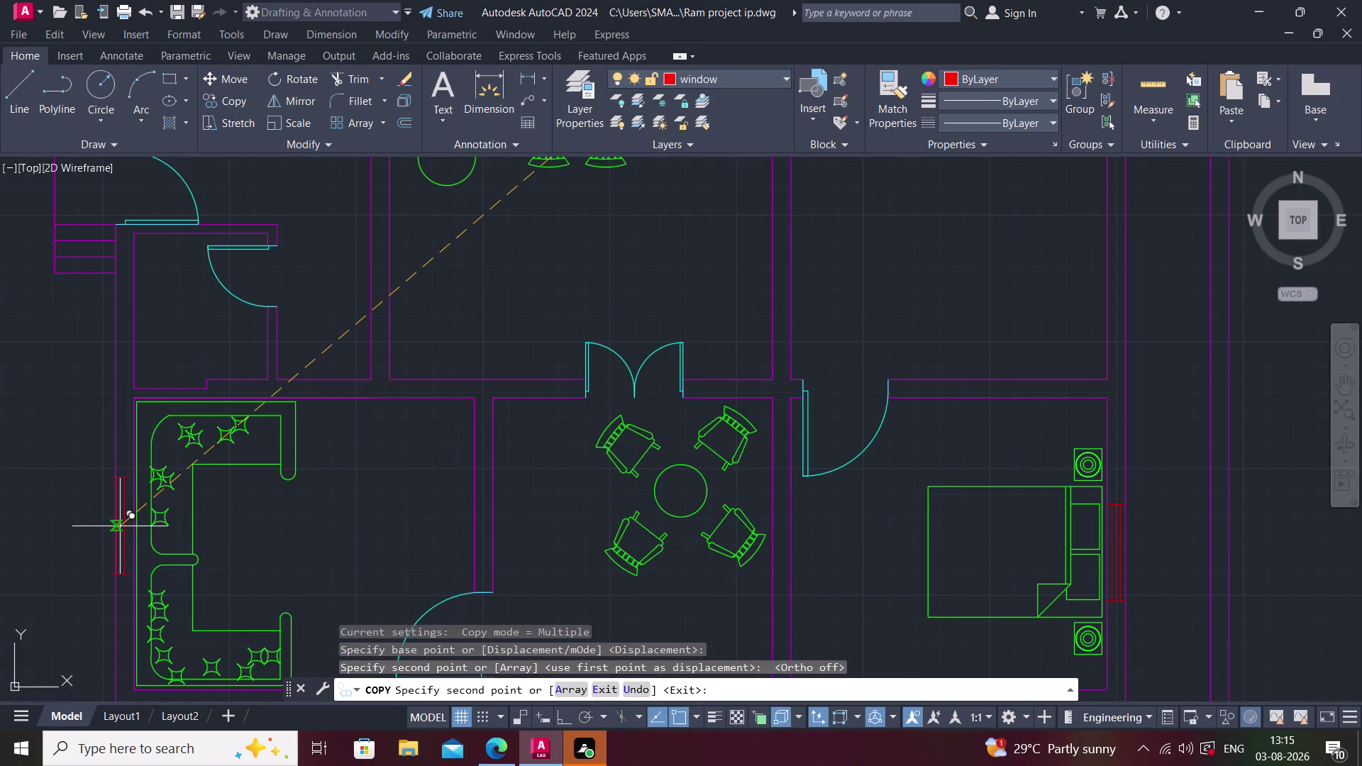
middle_drag(120, 526, 153, 450)
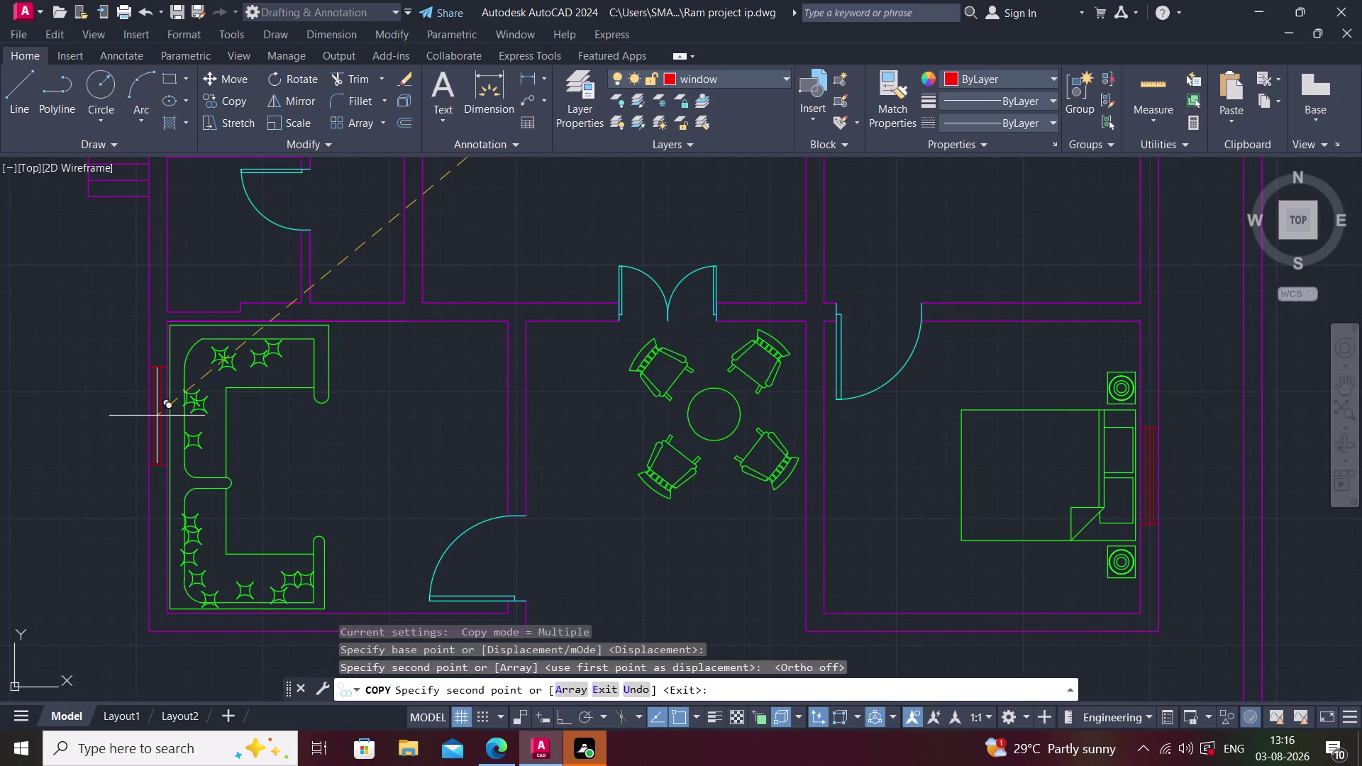
click(157, 415)
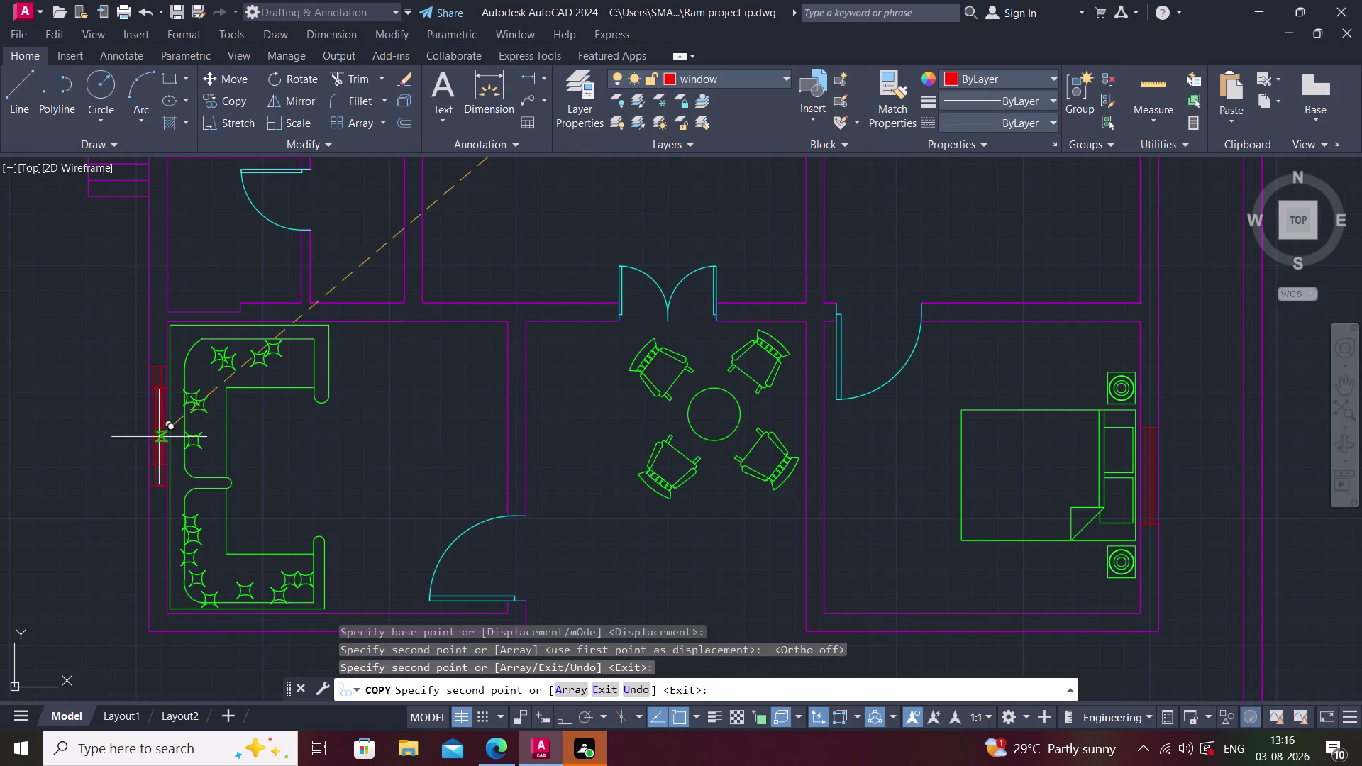
scroll(up, 3)
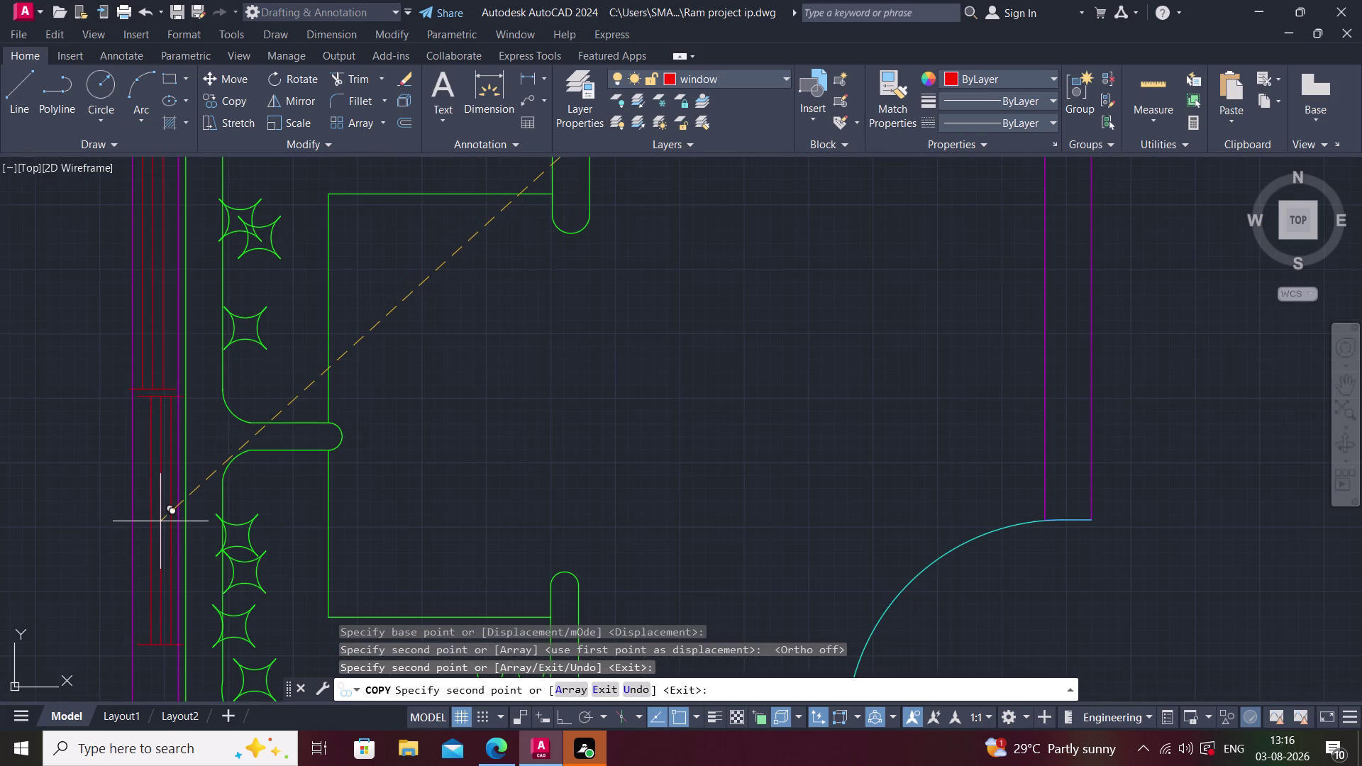
key(ctrl+z)
Undo the other misplaced window copy and turn Ortho off.
key(ctrl+z)
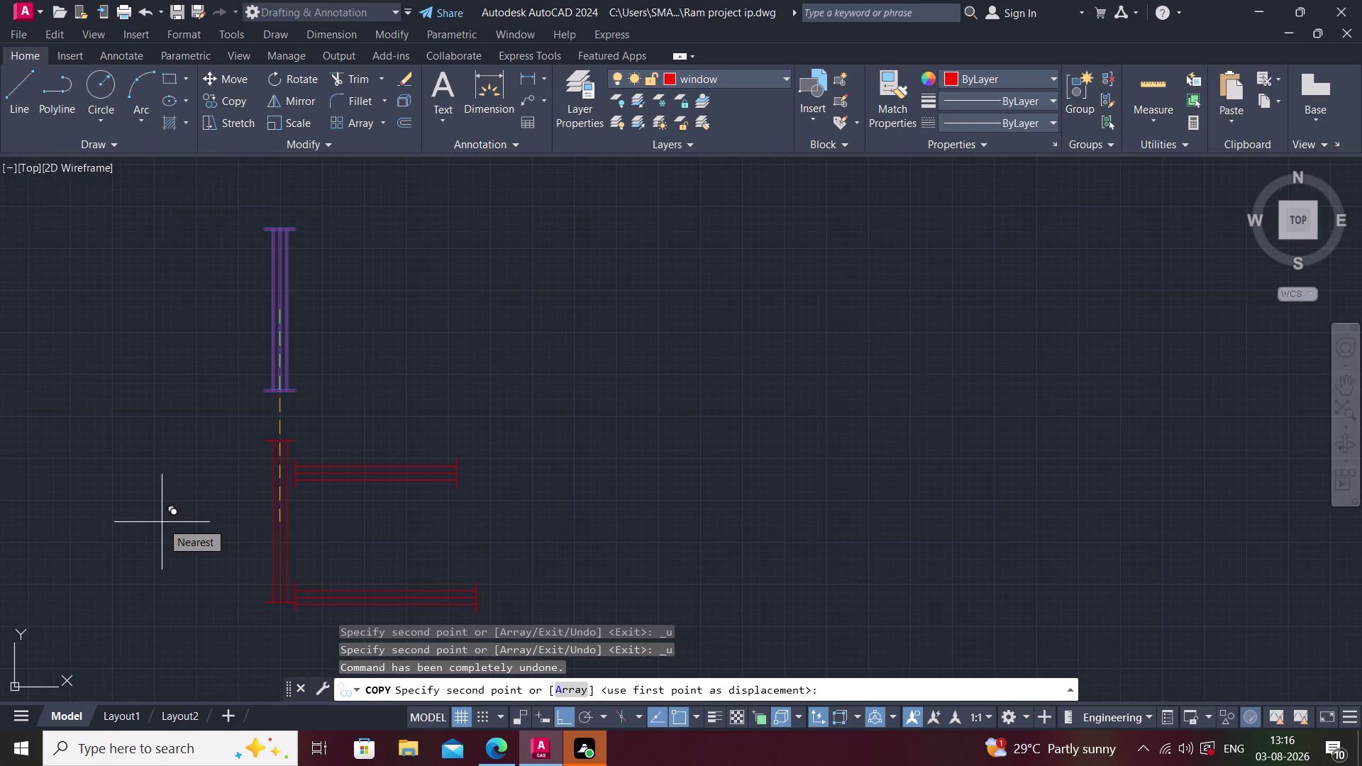
scroll(down, 3)
middle_drag(230, 474, 351, 397)
scroll(down, 3)
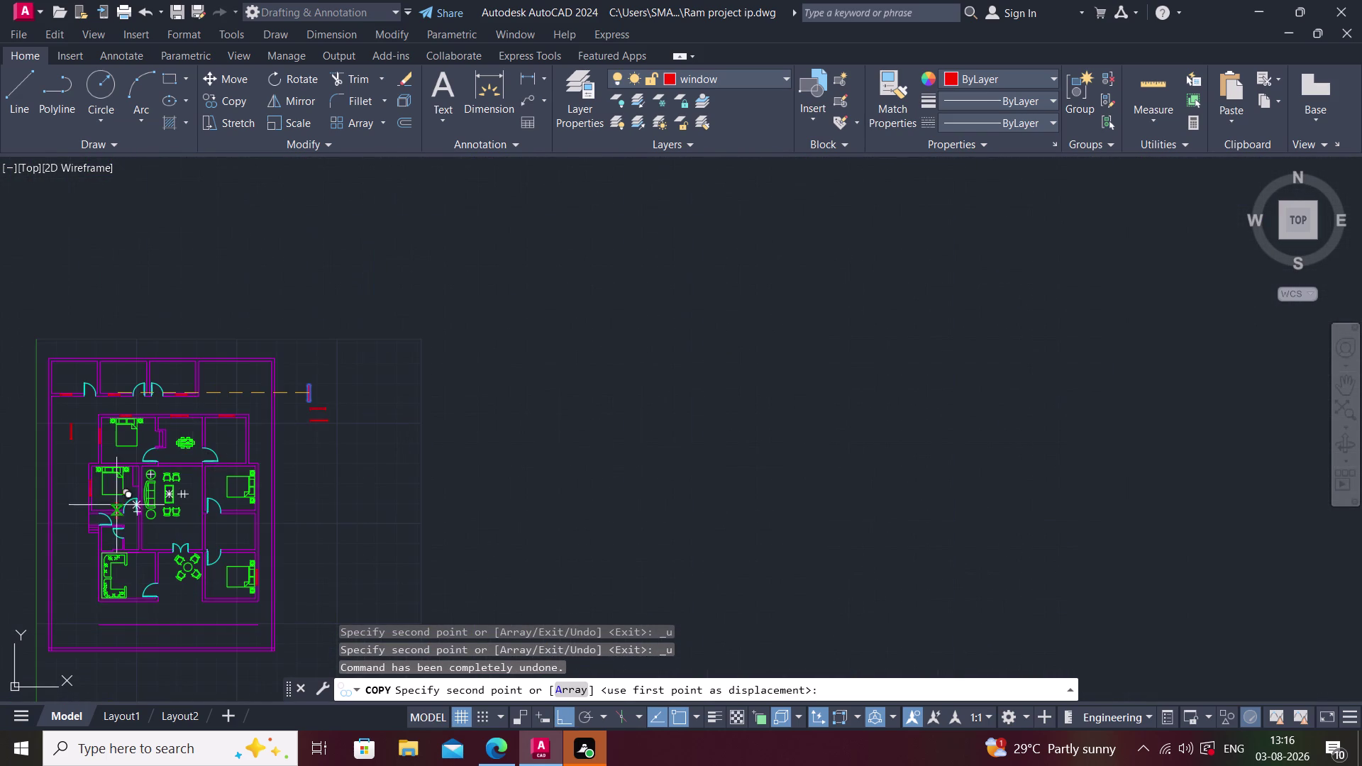
scroll(up, 3)
key(F8)
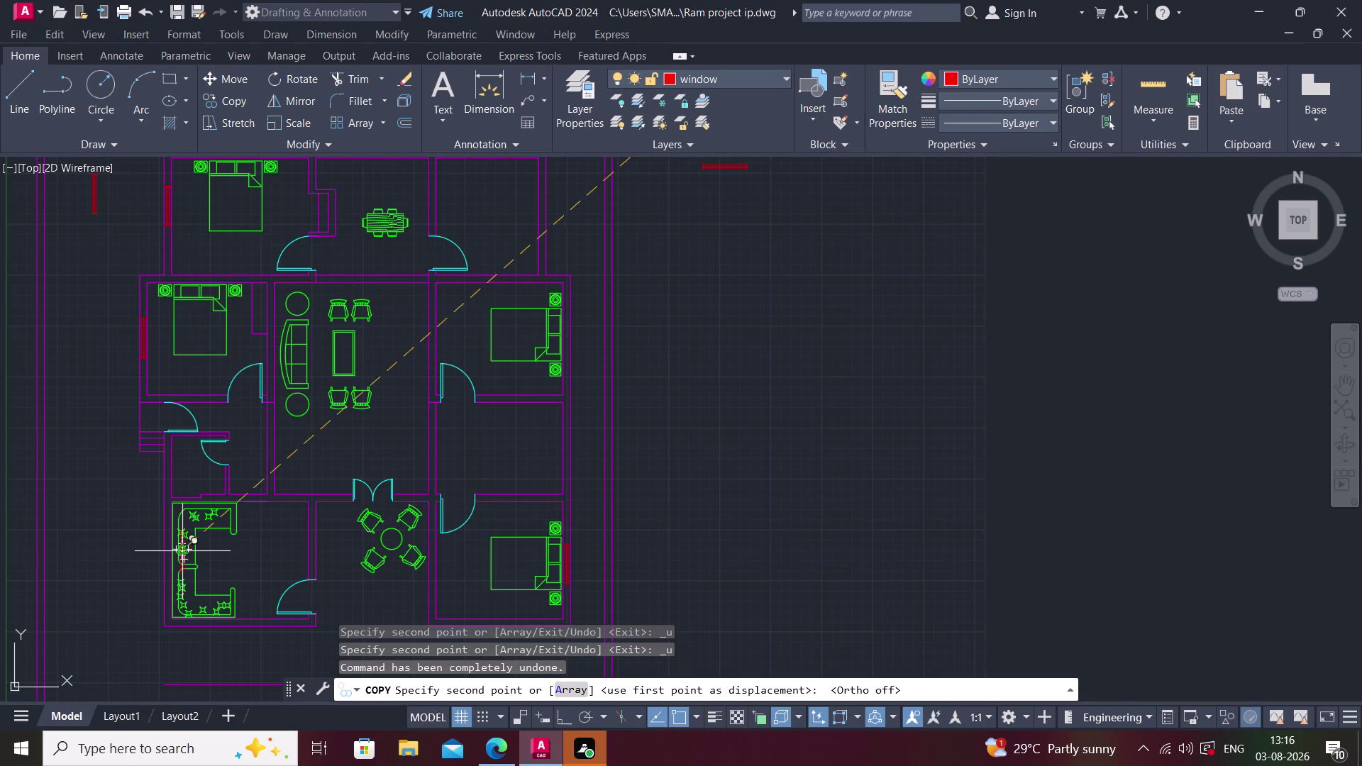
Place two window copies on the lounge's left wall beside the sofa, then end copying.
scroll(up, 3)
scroll(up, 3)
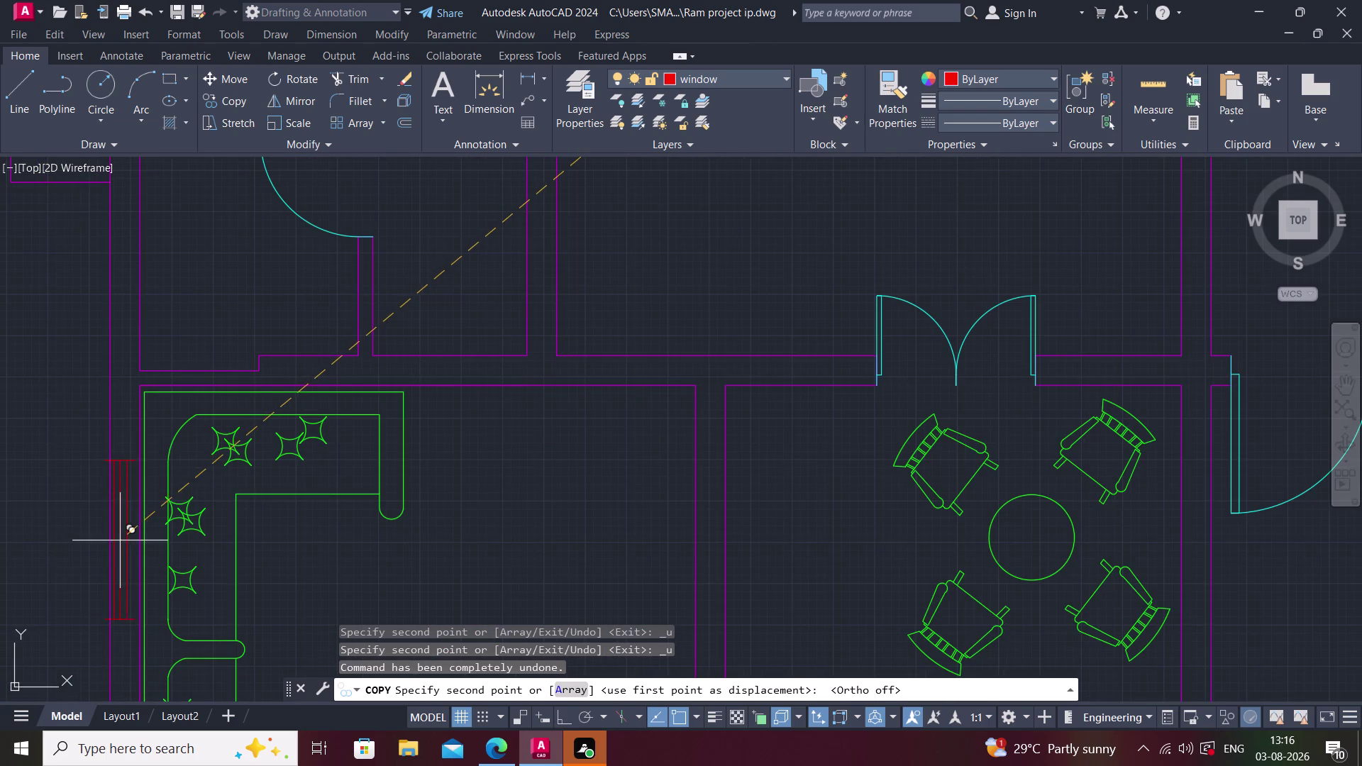
scroll(up, 3)
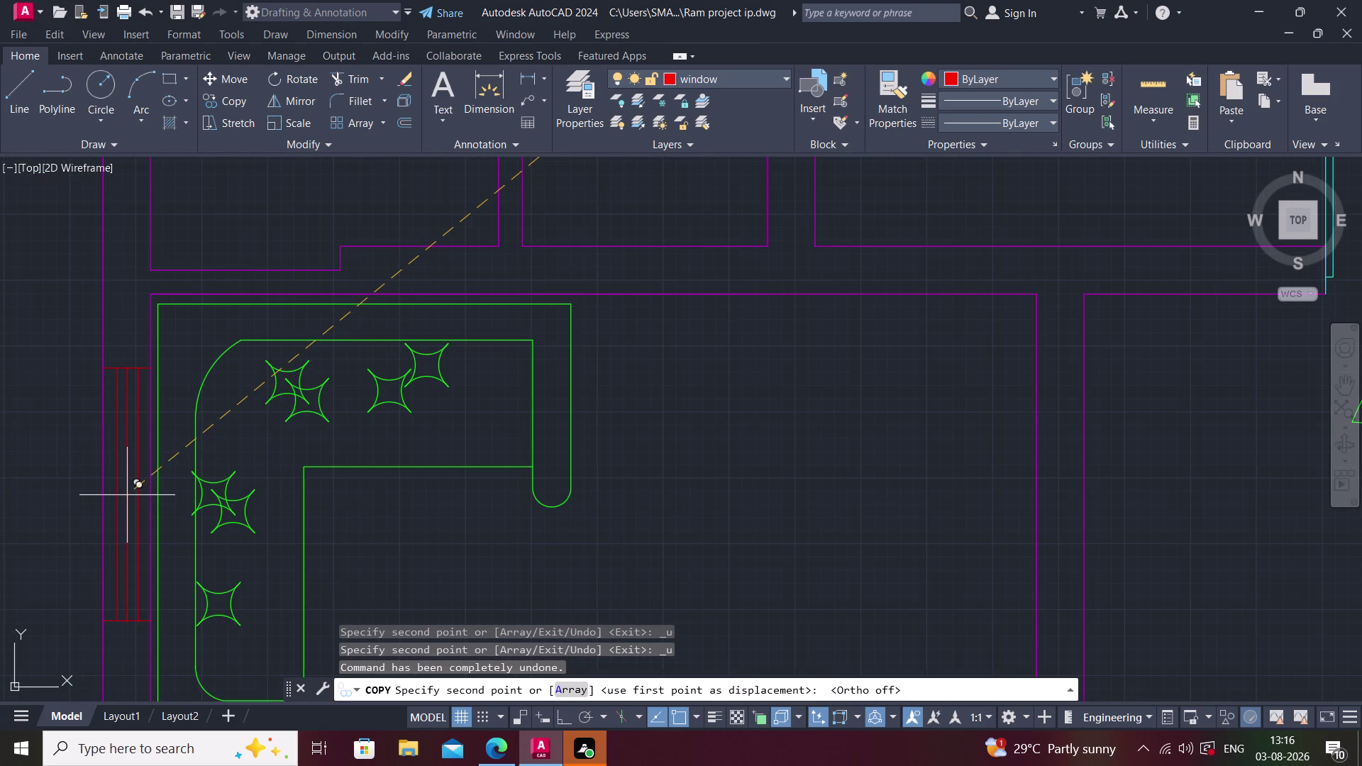
scroll(up, 3)
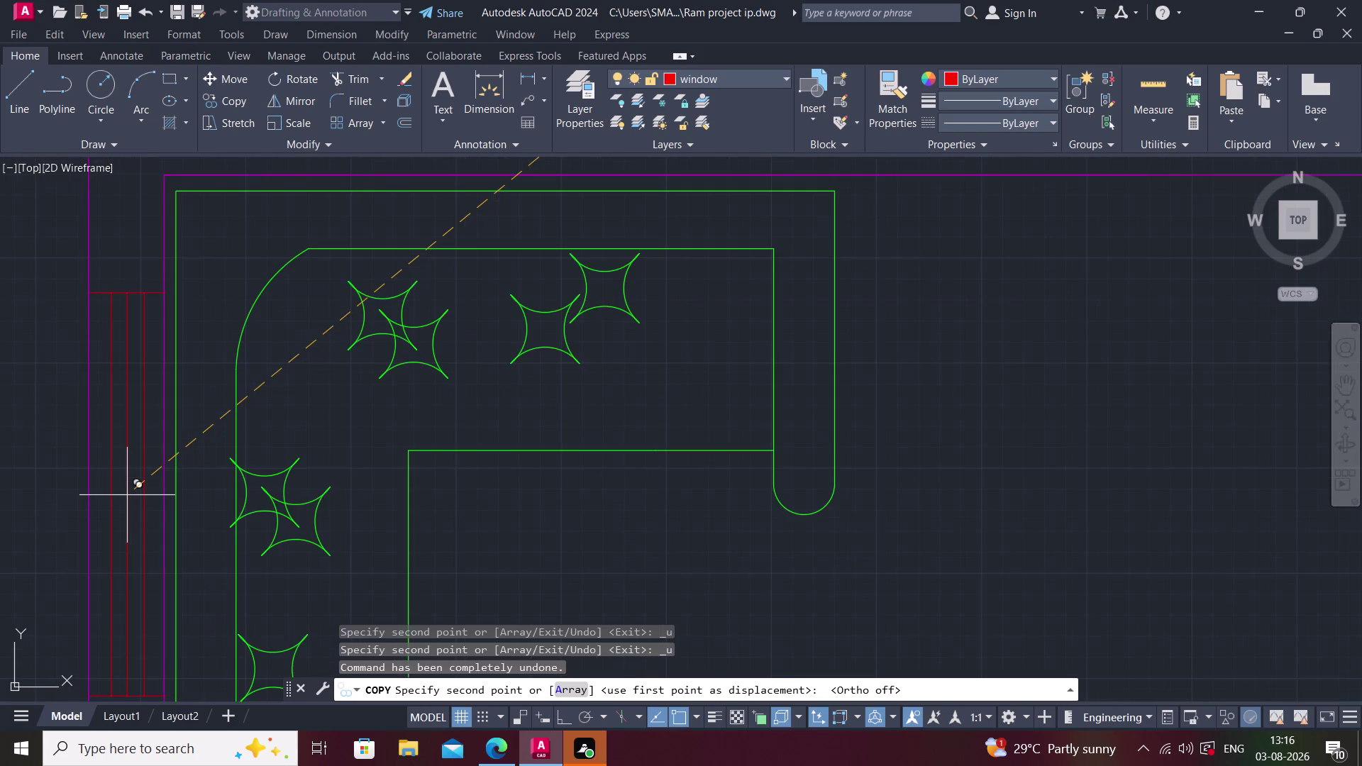
scroll(up, 3)
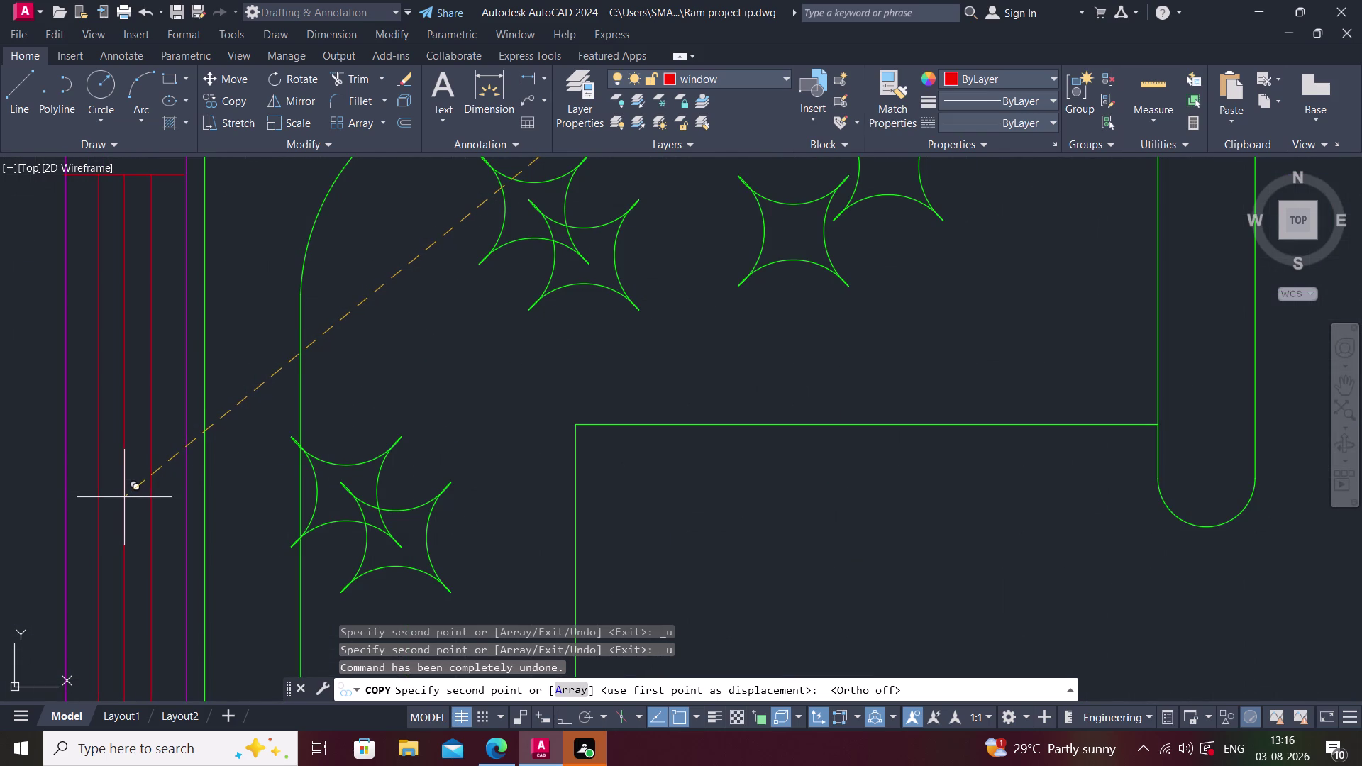
click(125, 498)
scroll(down, 3)
middle_drag(105, 642, 127, 487)
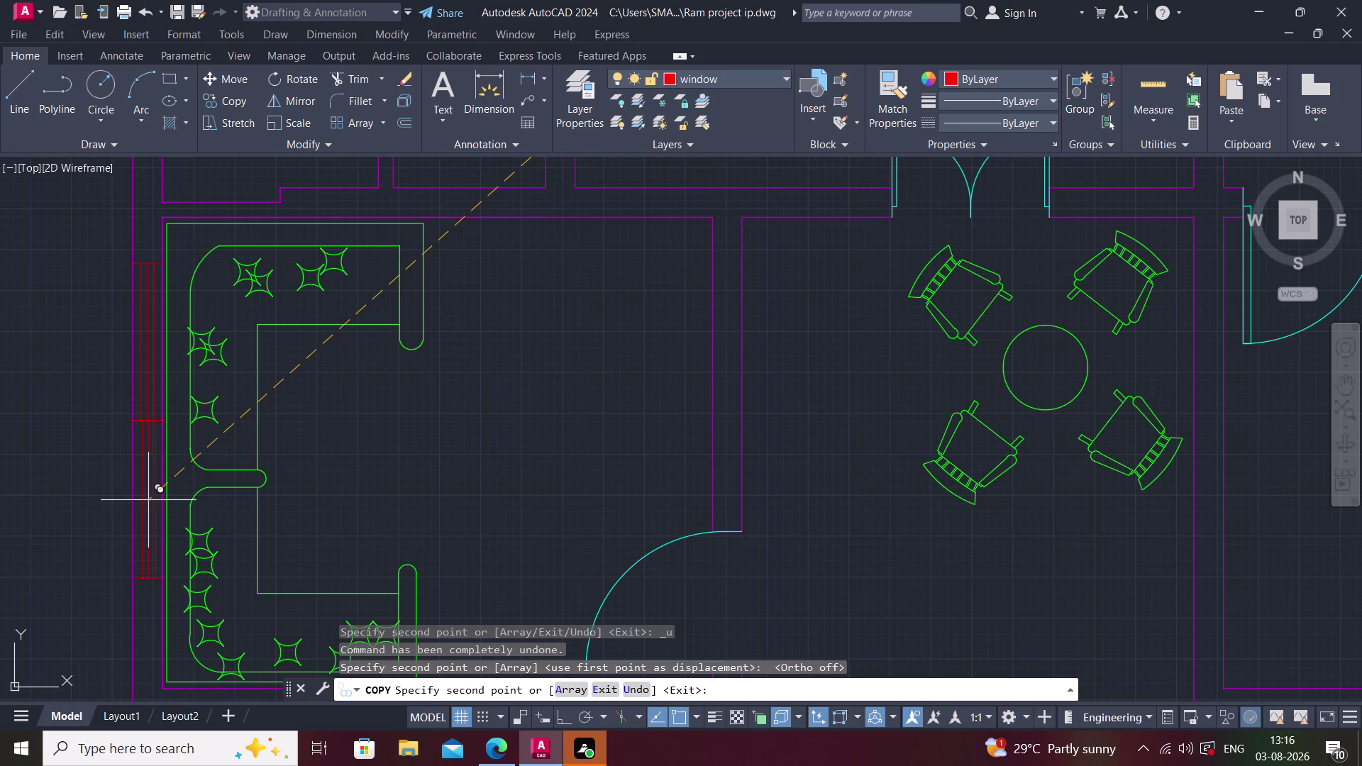
scroll(up, 3)
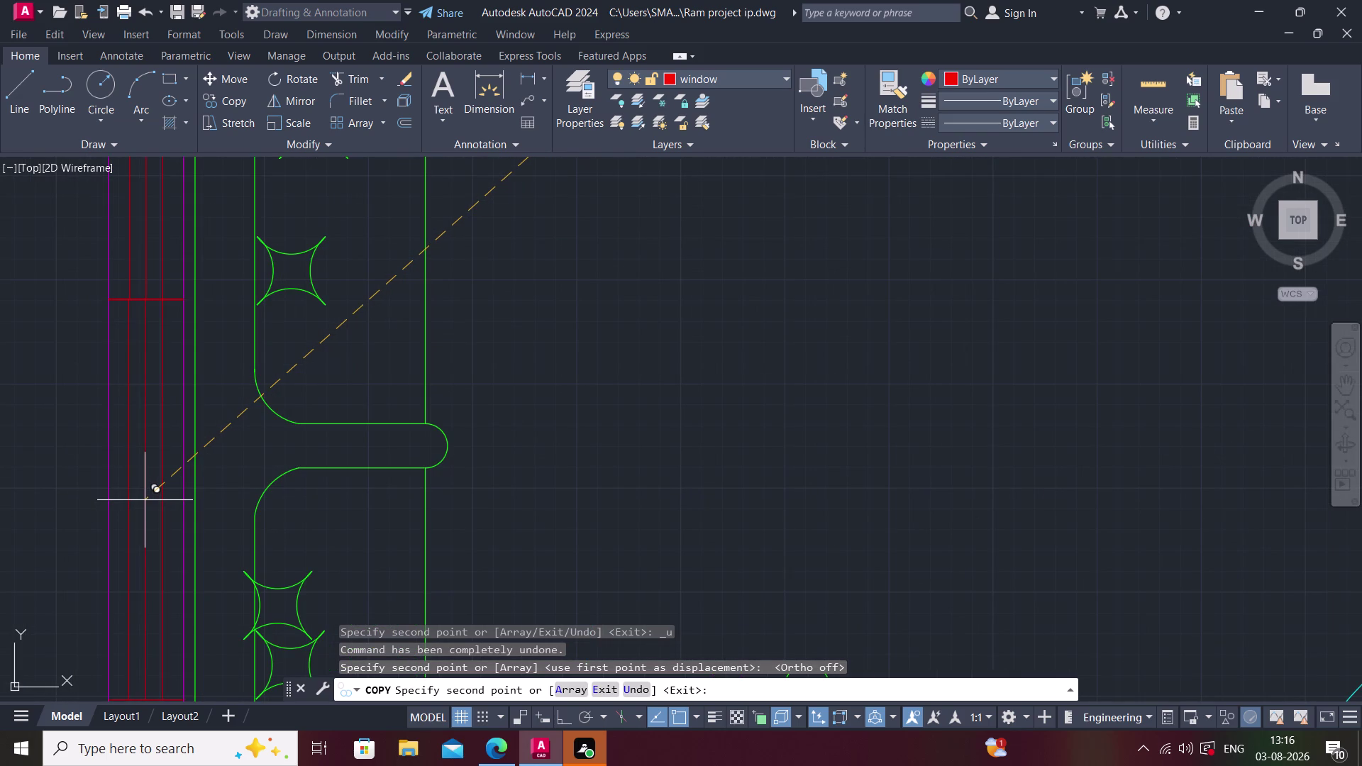
click(144, 500)
scroll(down, 3)
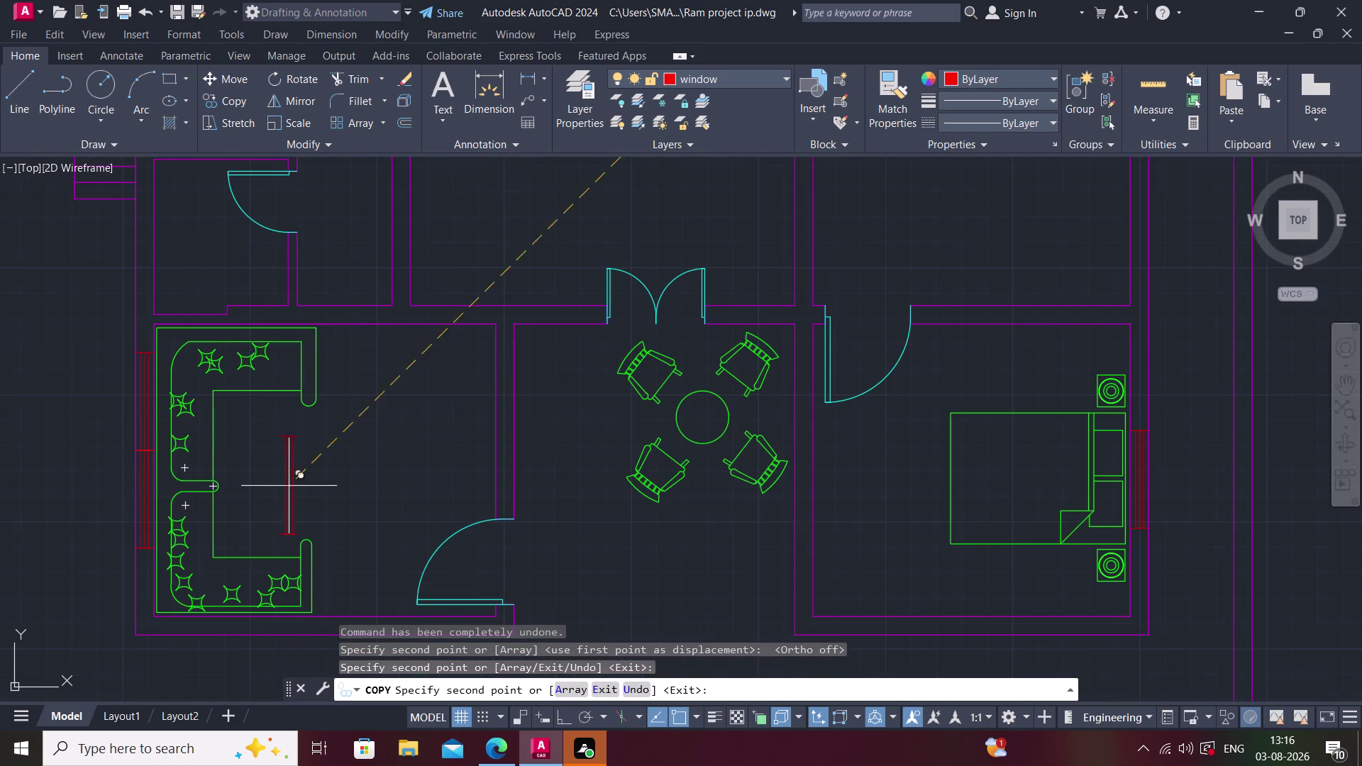
key(Escape)
scroll(up, 3)
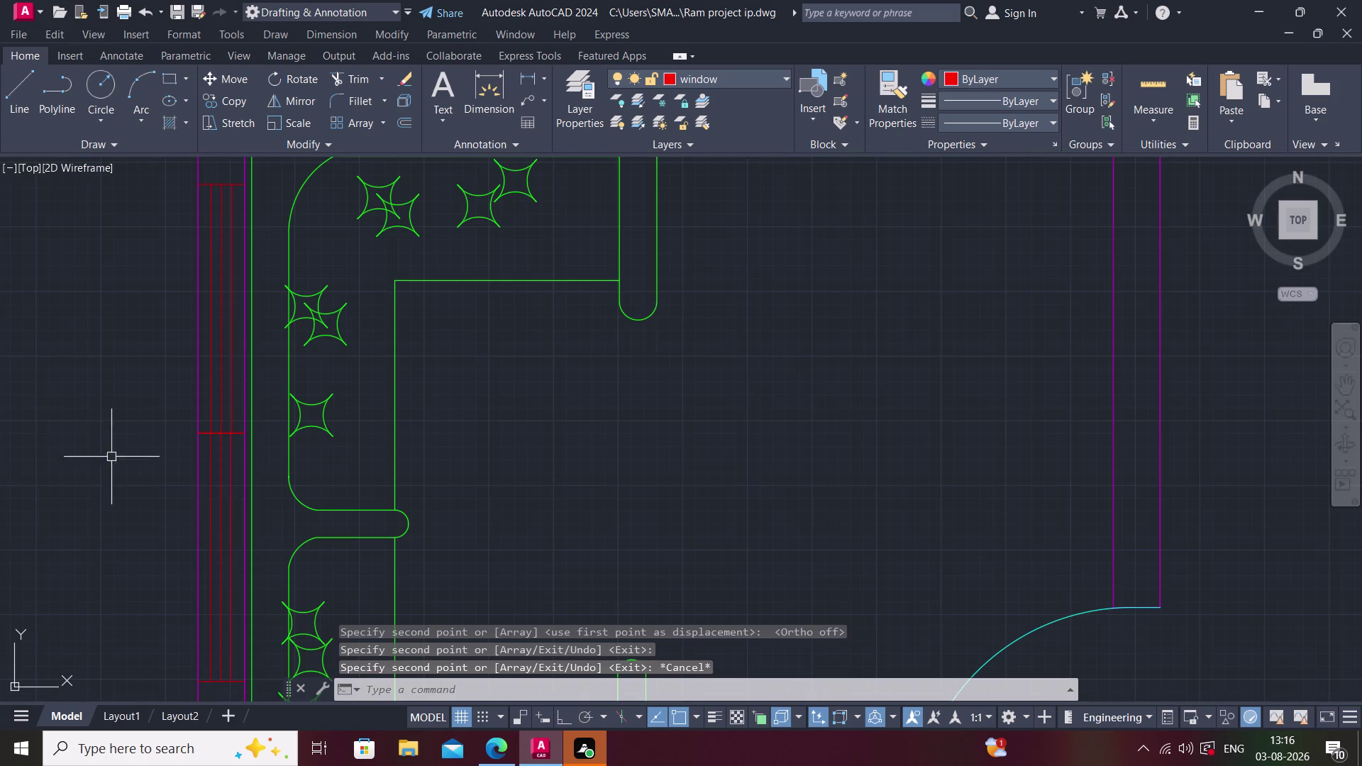
Delete four stray, overlapping window lines one by one.
scroll(up, 3)
click(318, 406)
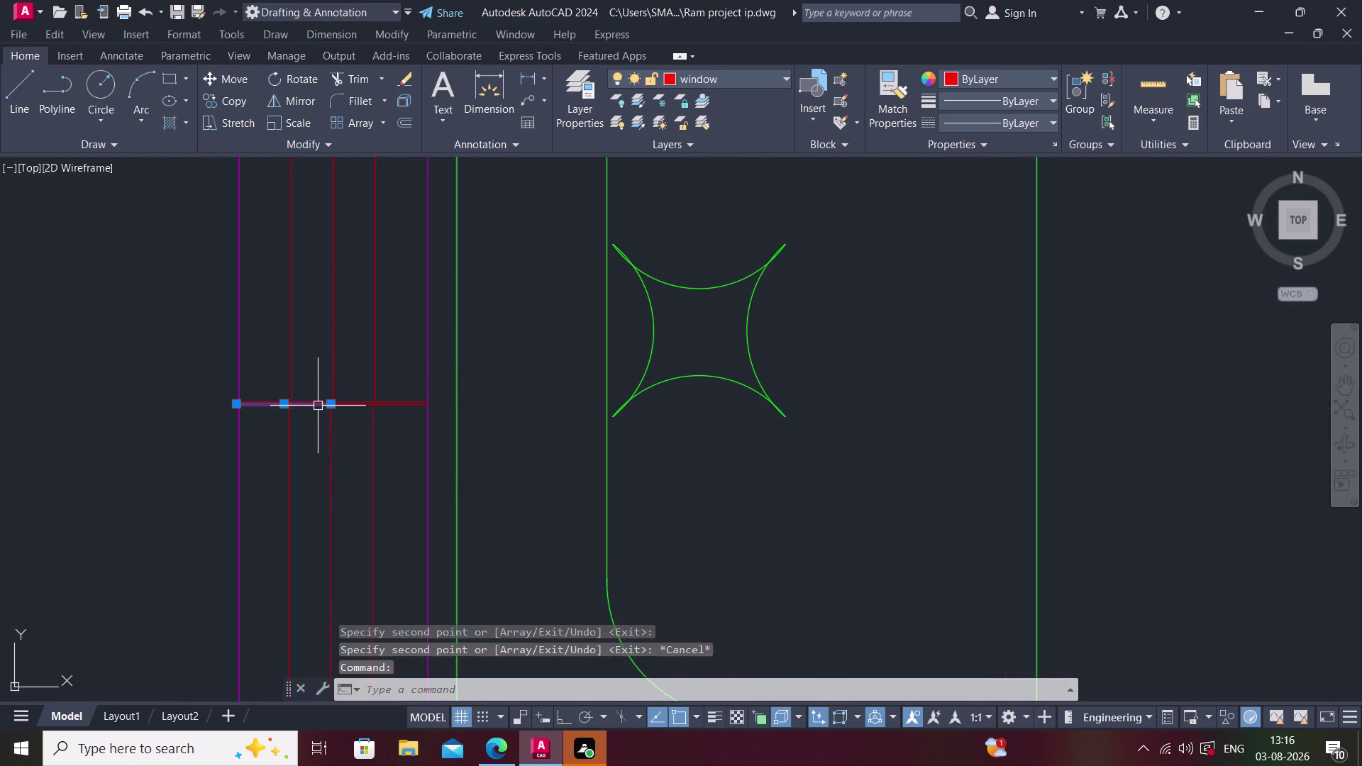
key(Delete)
scroll(up, 3)
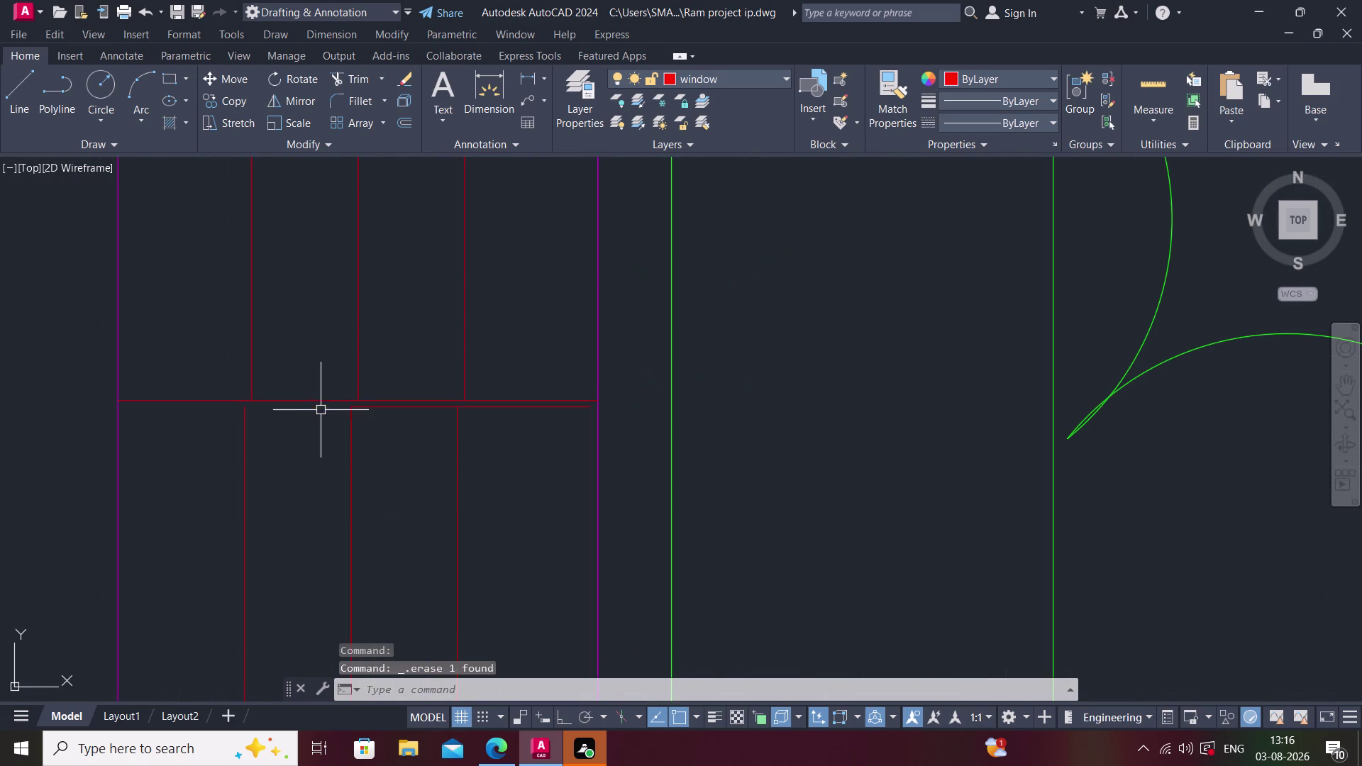
click(372, 408)
key(Delete)
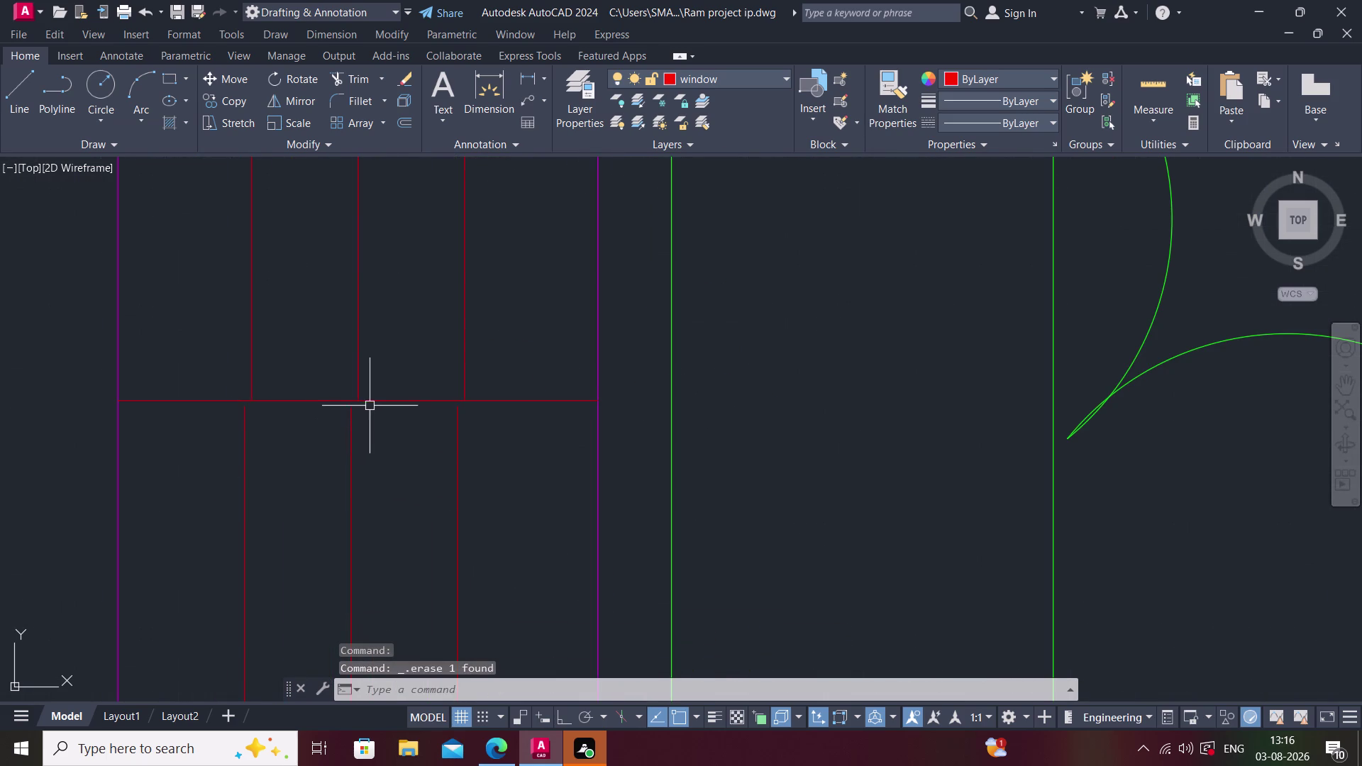
click(380, 400)
key(Delete)
click(296, 402)
key(Delete)
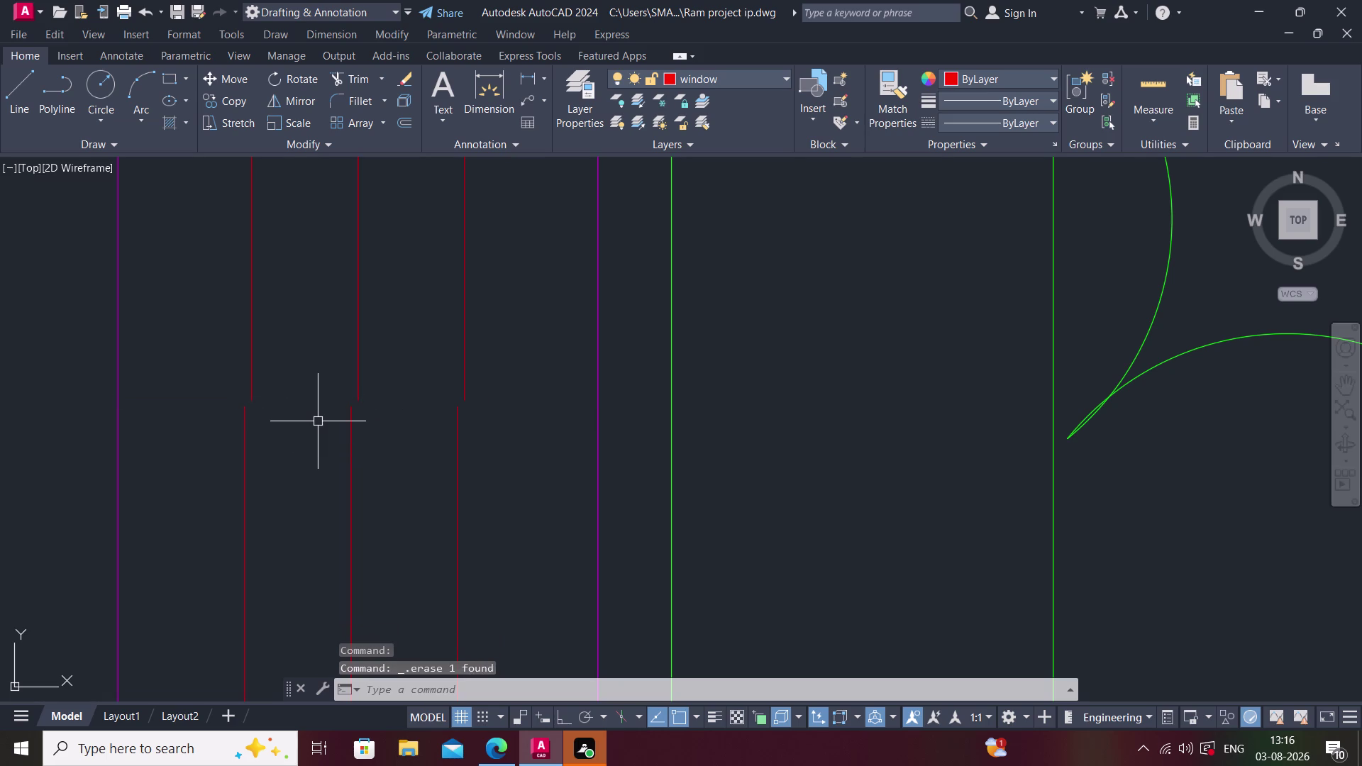
Try extending a window line with EX, then cancel the failed attempt.
text(ex)
key(space)
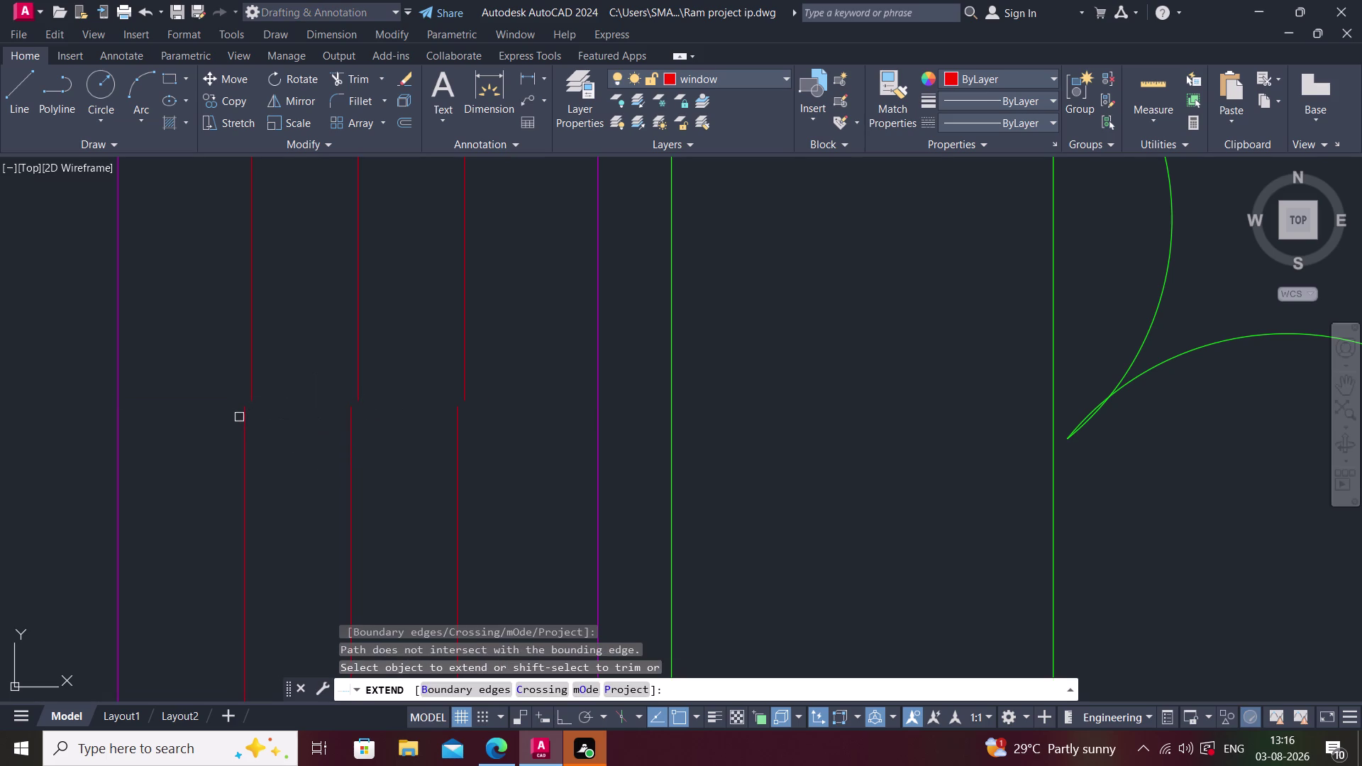
click(242, 415)
key(Escape)
scroll(down, 3)
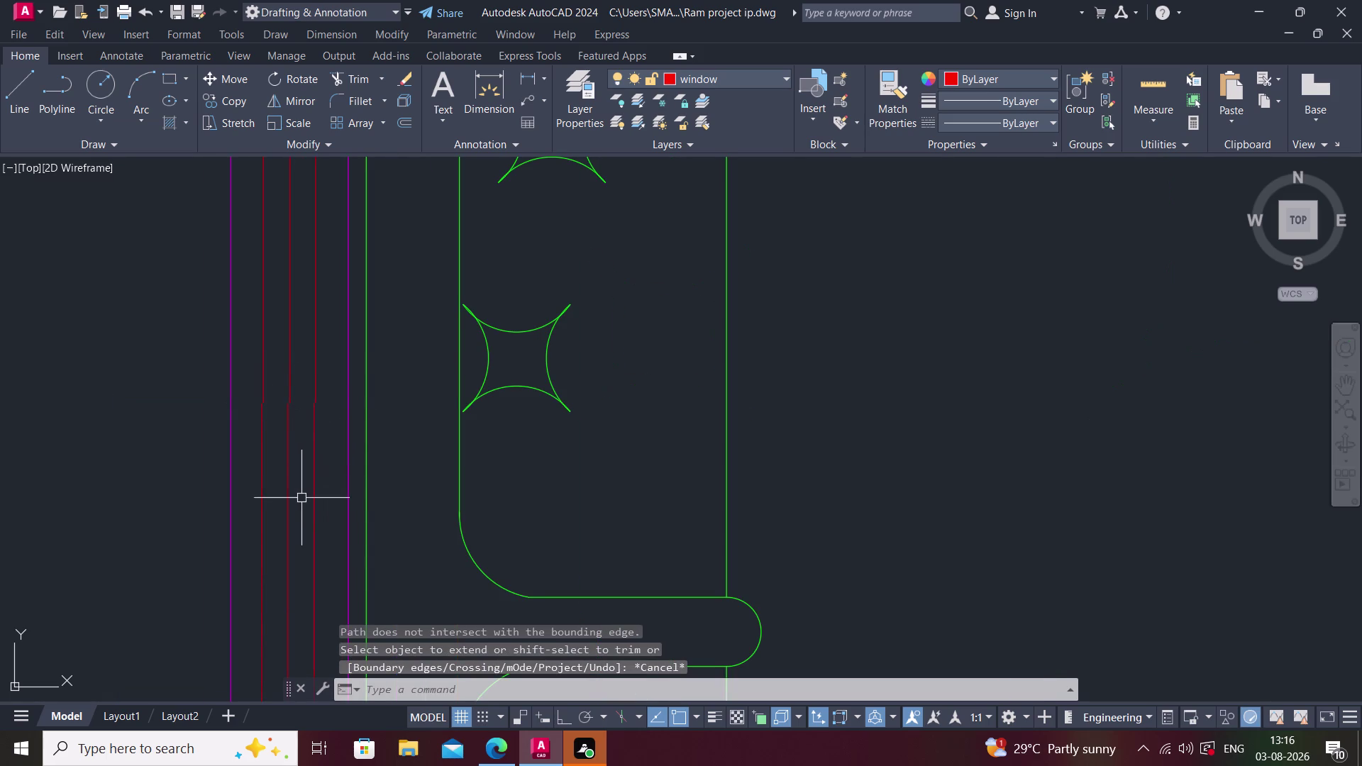
middle_drag(298, 499, 264, 532)
Box-select and erase the duplicated lower window lines on the lounge's left wall.
click(294, 488)
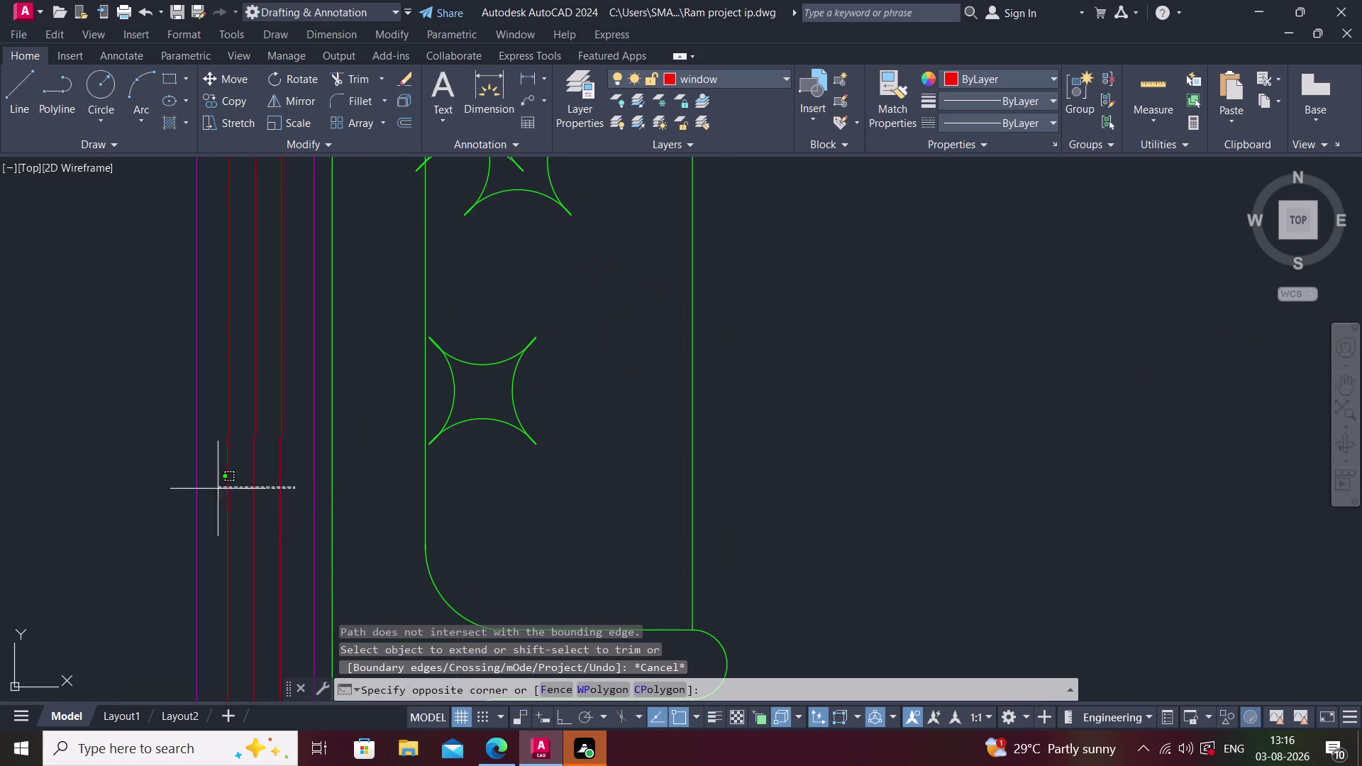
click(218, 475)
scroll(down, 3)
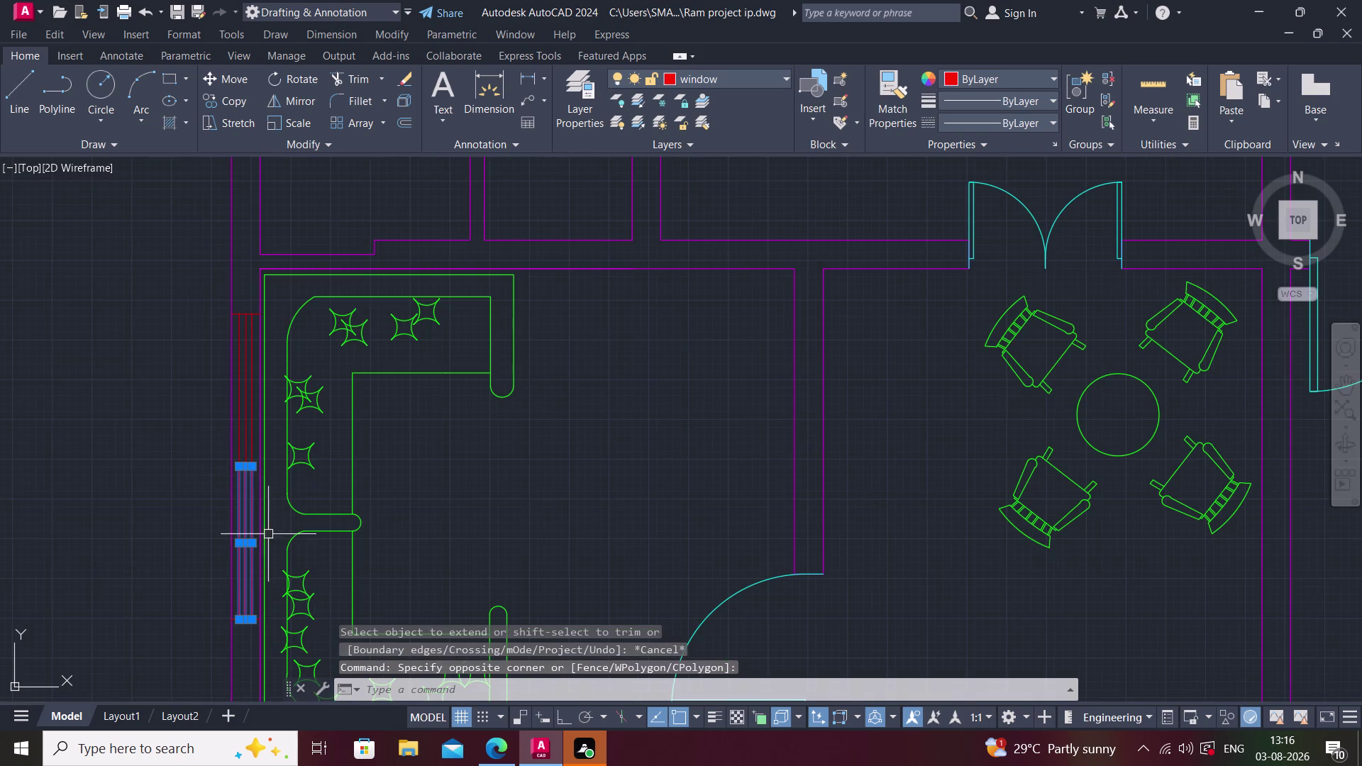
key(Delete)
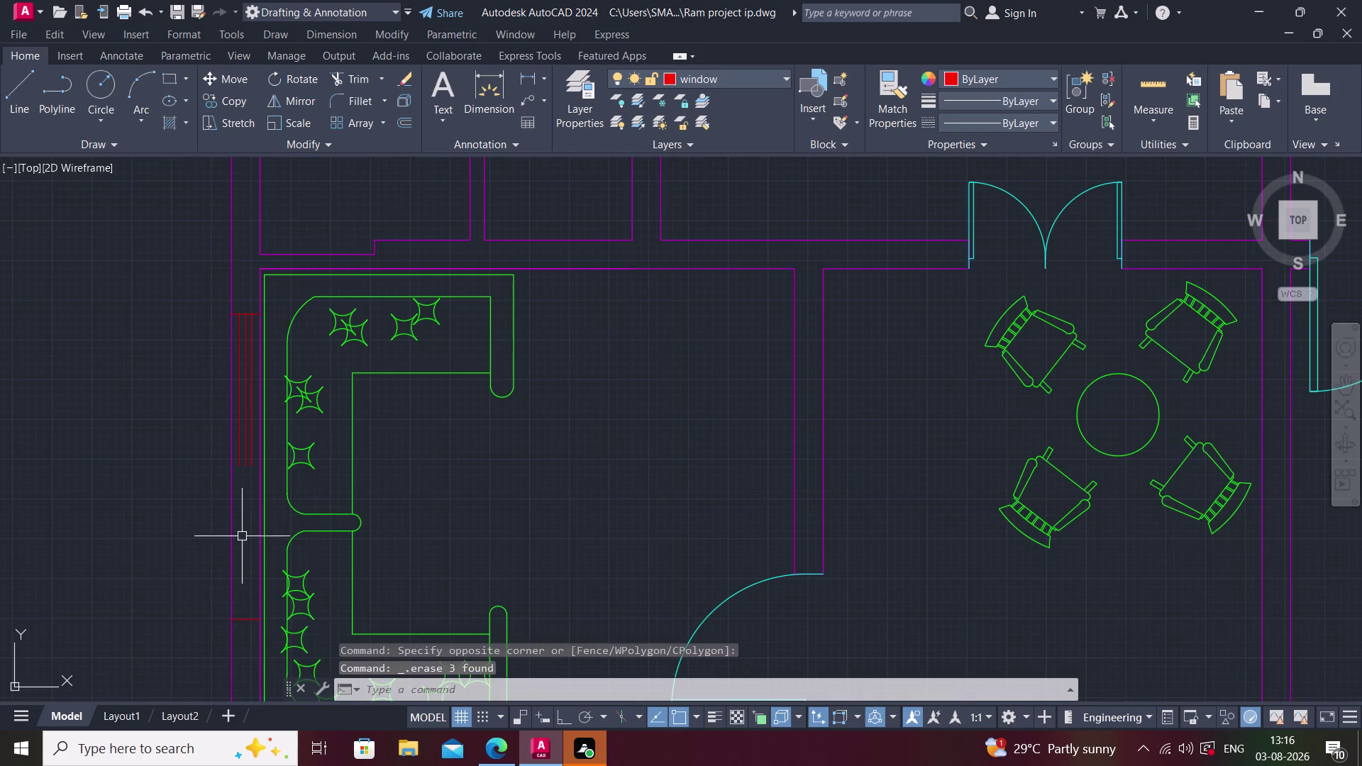
Extend three window lines down the lounge wall with EX.
text(ex)
key(space)
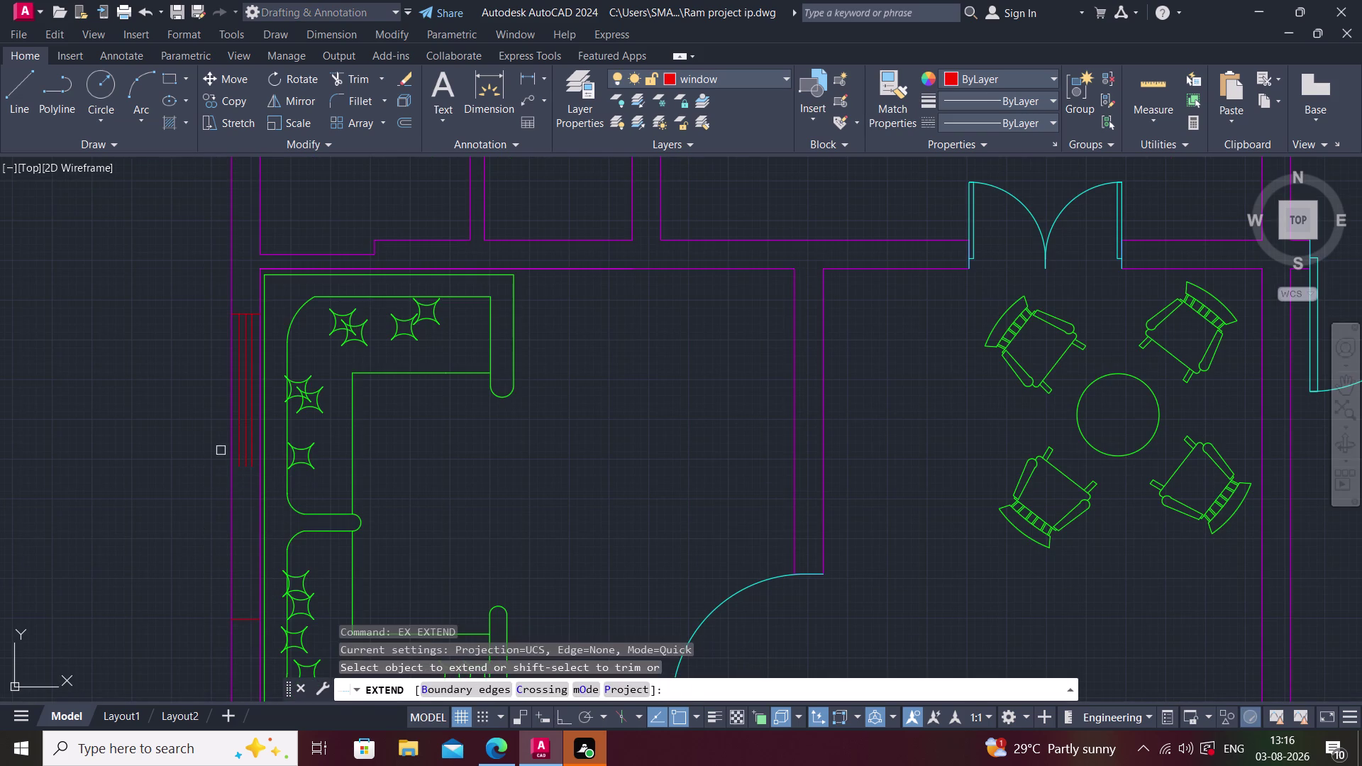
click(238, 436)
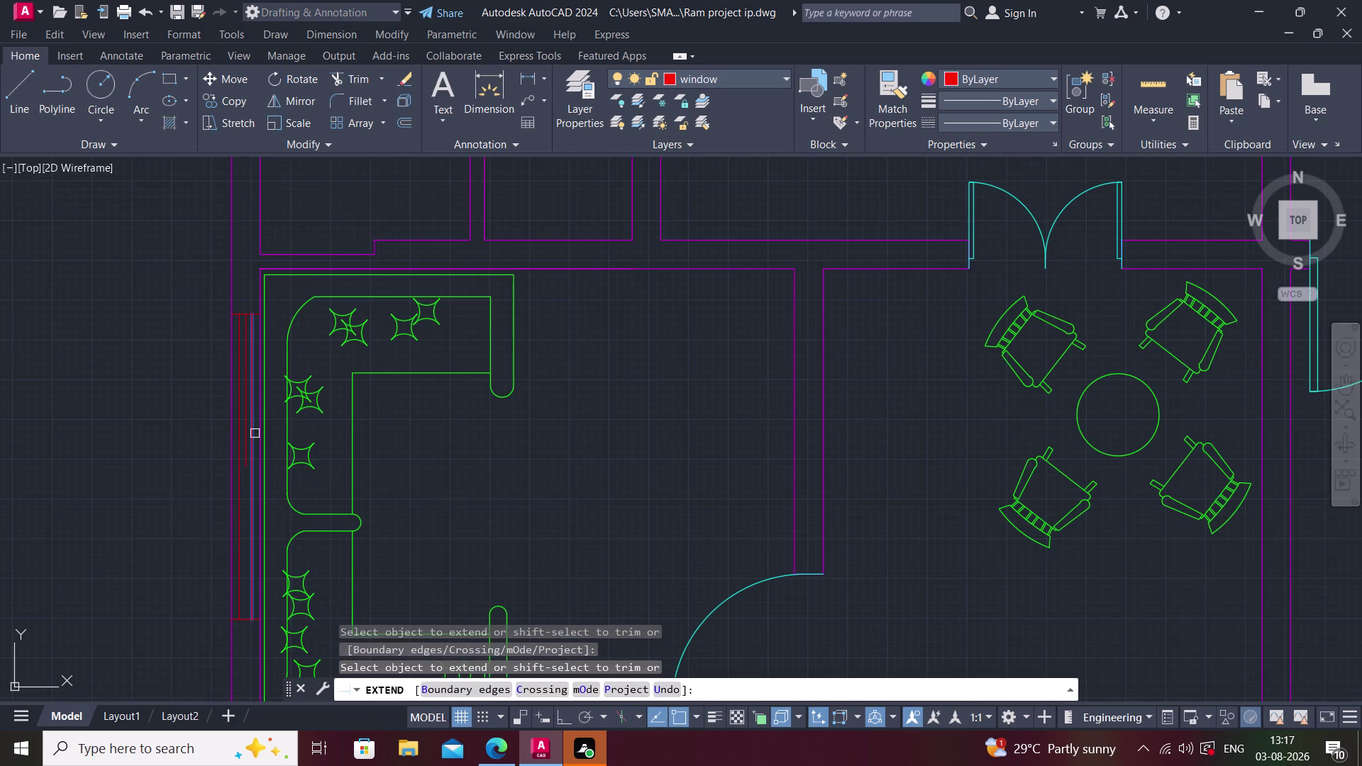
click(254, 433)
click(246, 435)
key(Escape)
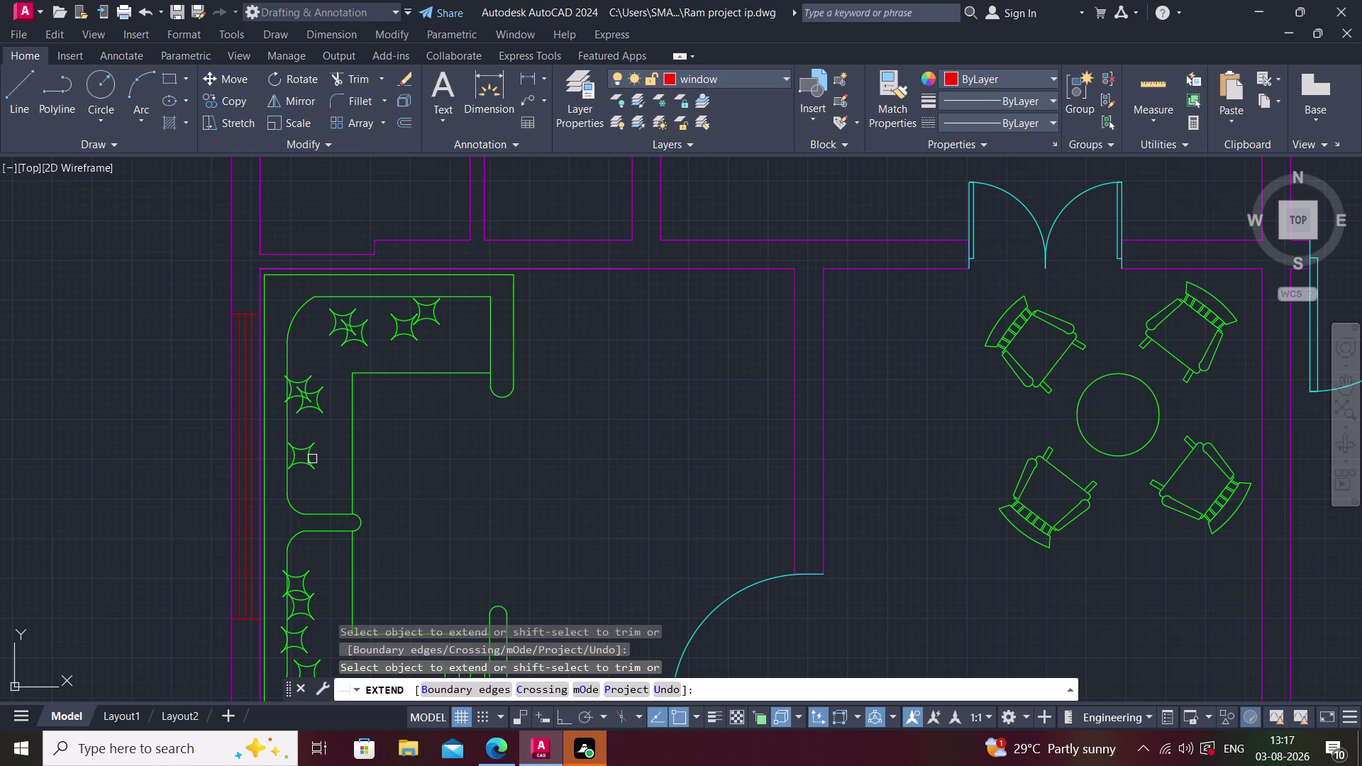
middle_drag(312, 459, 197, 466)
scroll(down, 3)
middle_drag(302, 477, 293, 507)
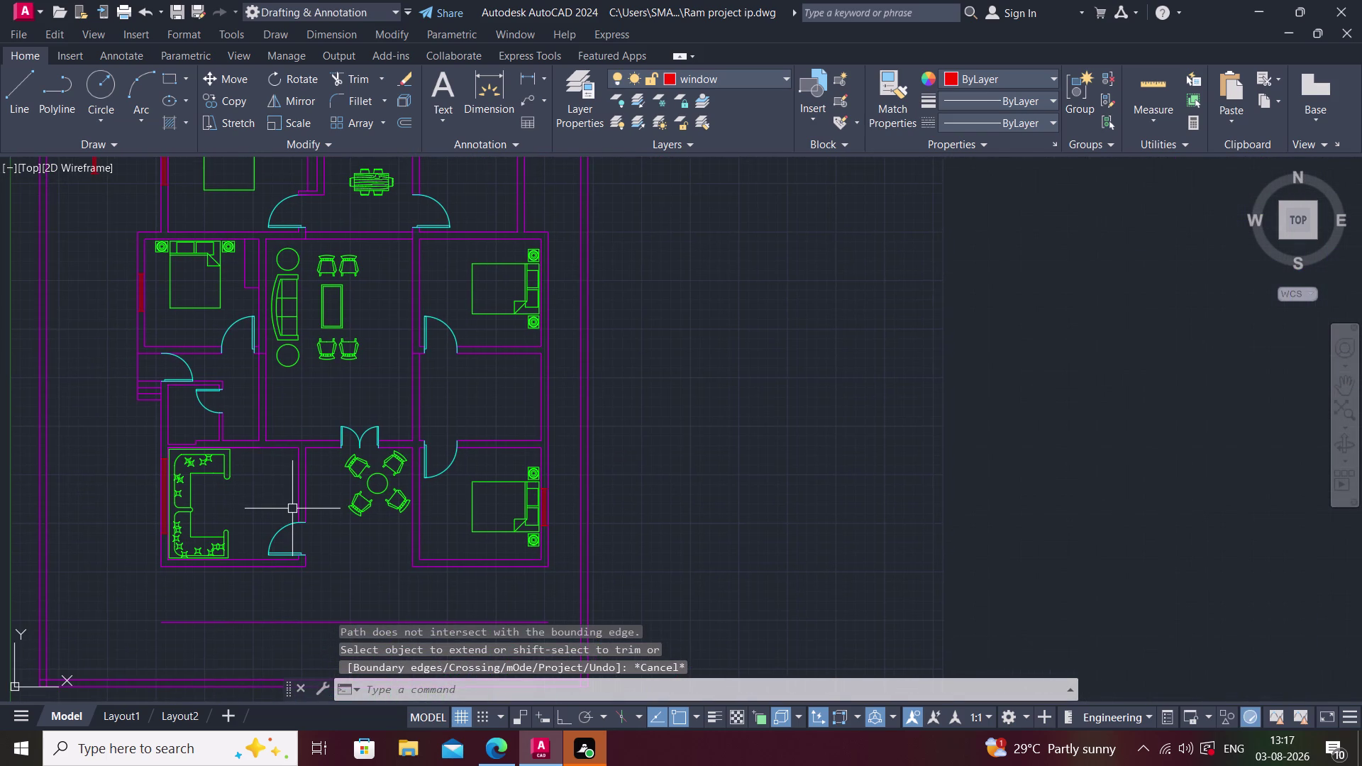
Window-select the spare vertical window symbol beside the floor plan.
middle_drag(340, 441, 324, 506)
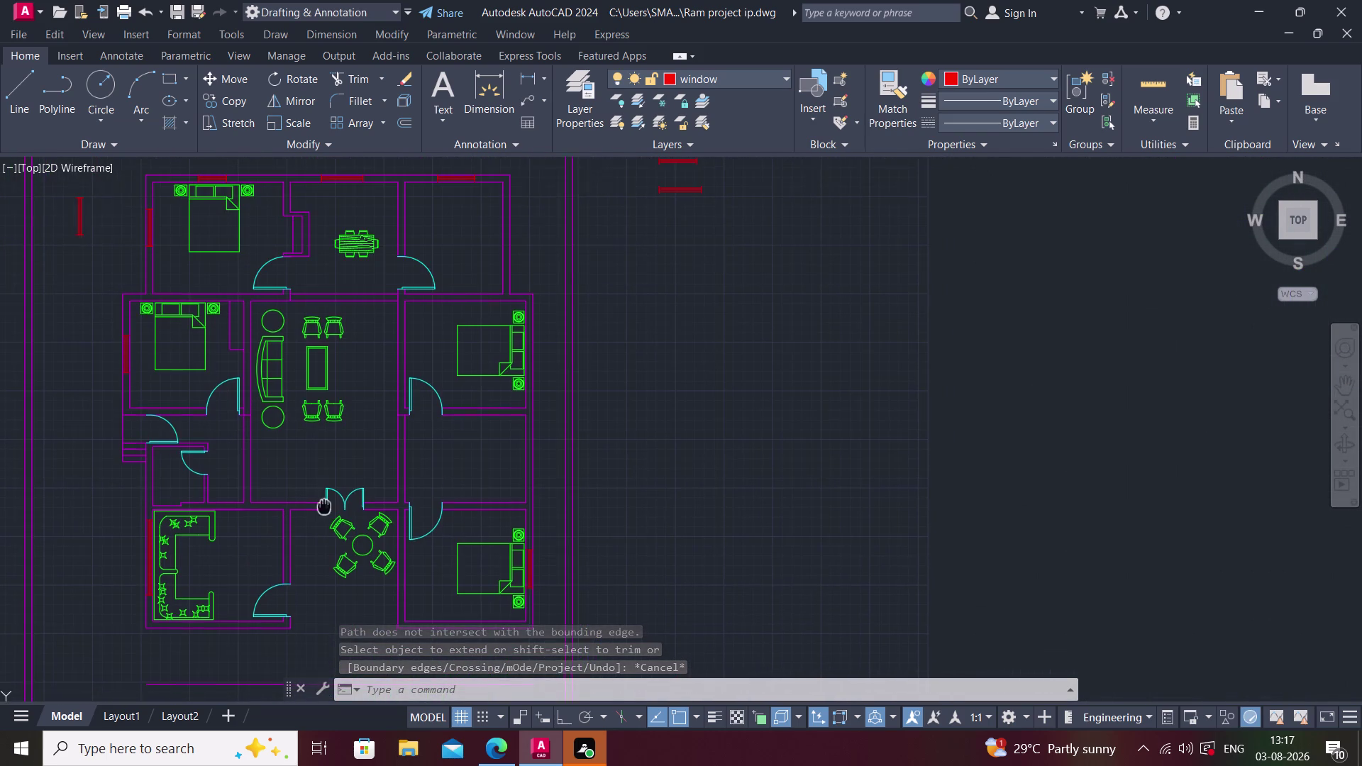
scroll(down, 3)
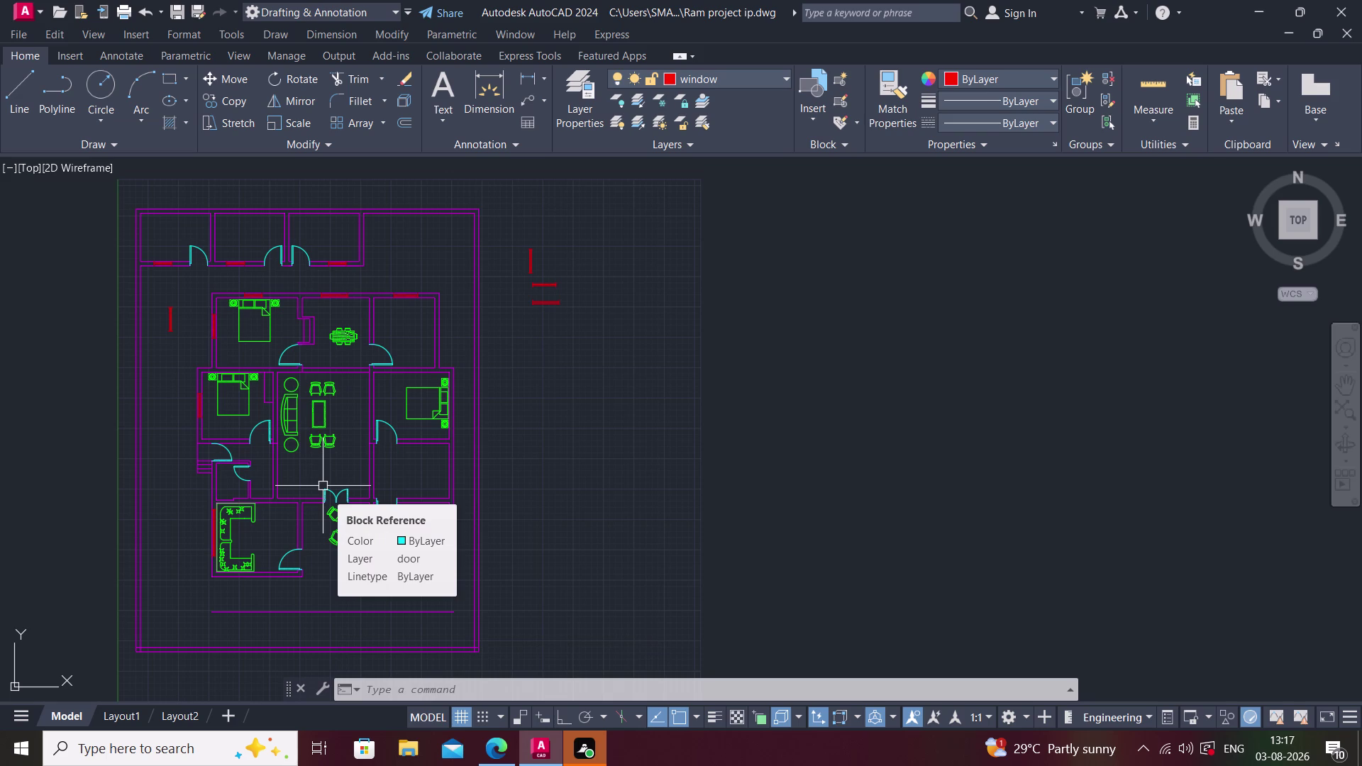
middle_drag(465, 430, 449, 500)
scroll(up, 3)
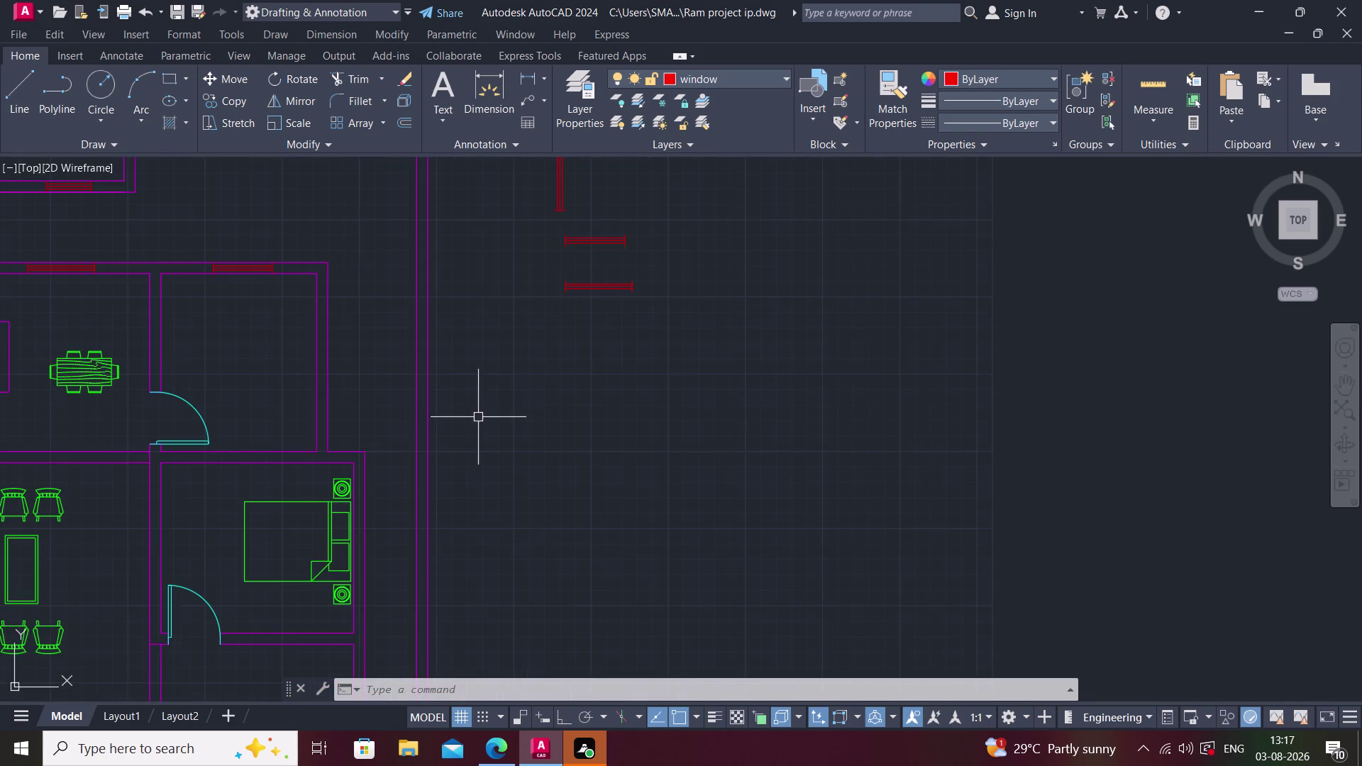
middle_drag(488, 352, 403, 549)
click(450, 335)
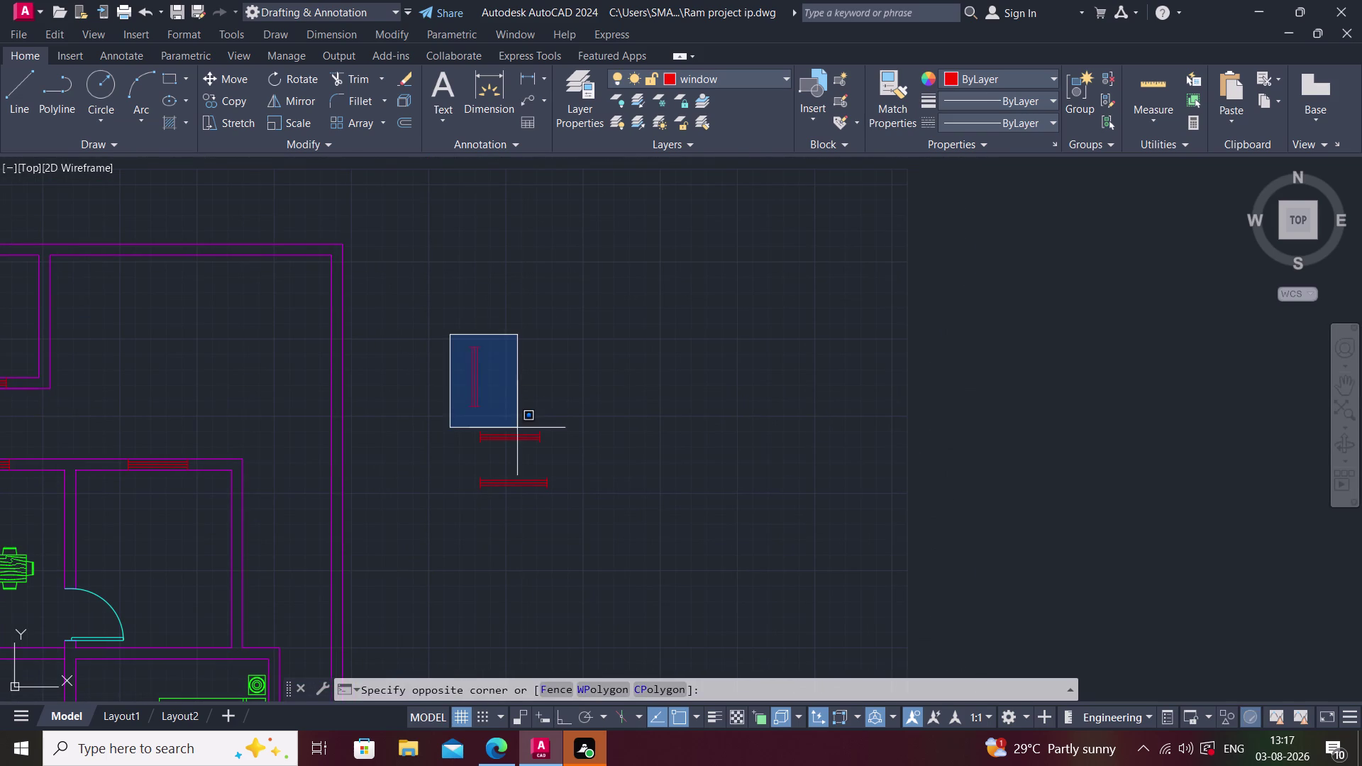
click(517, 428)
Start the Copy command (CO) on the selected vertical window.
key(c)
key(o)
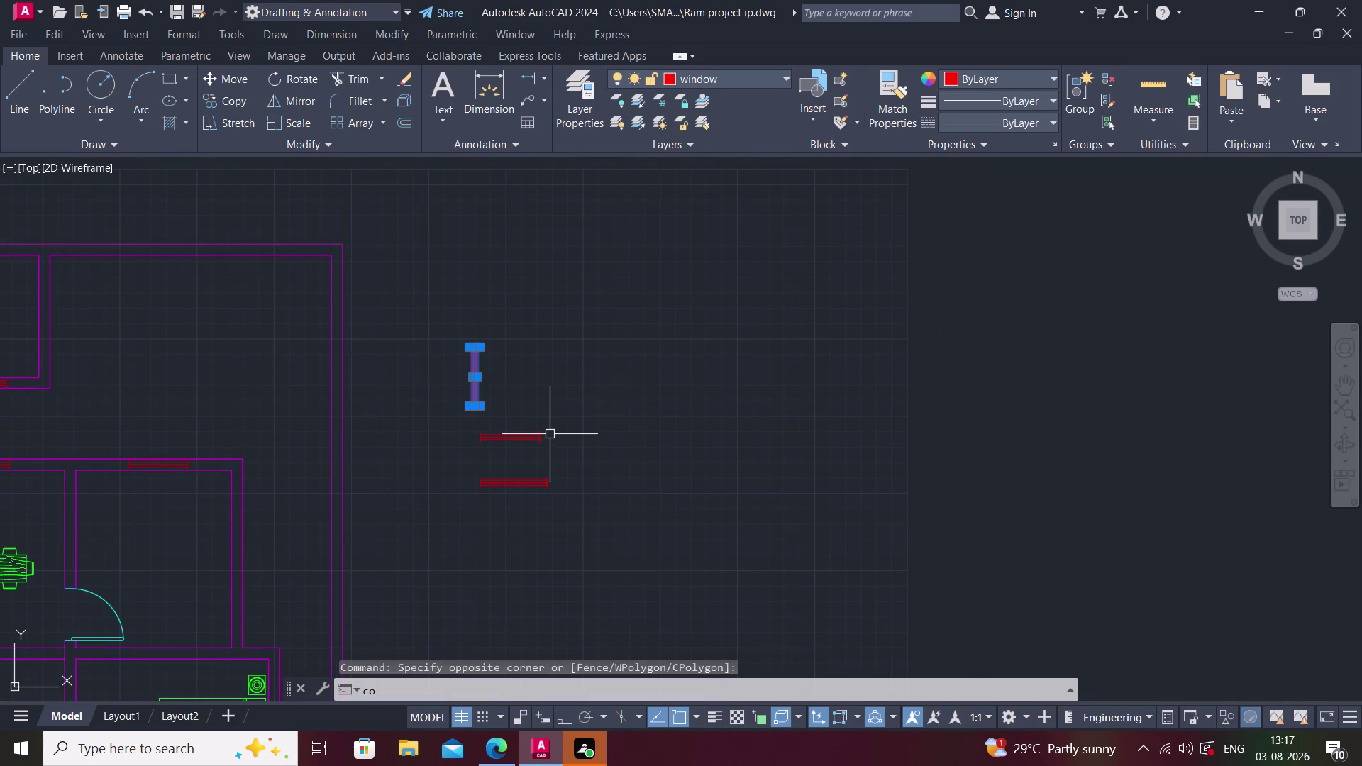
key(space)
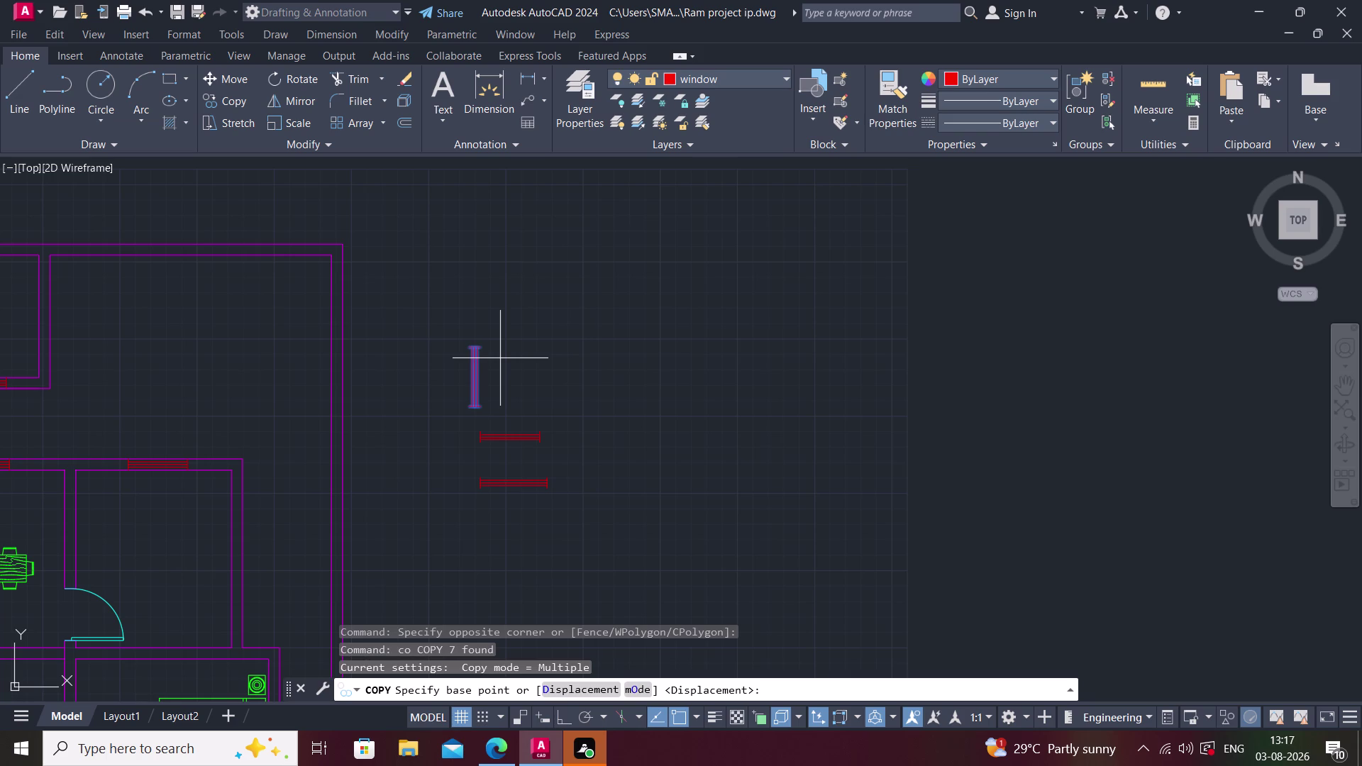